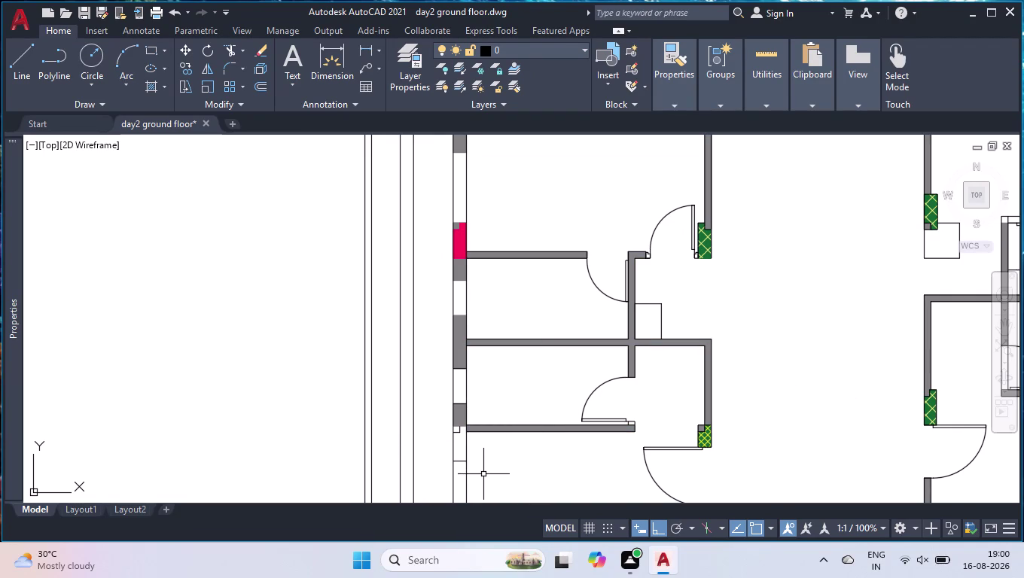
Start a hatch and set its colour to dark green.
scroll(down, 3)
scroll(up, 3)
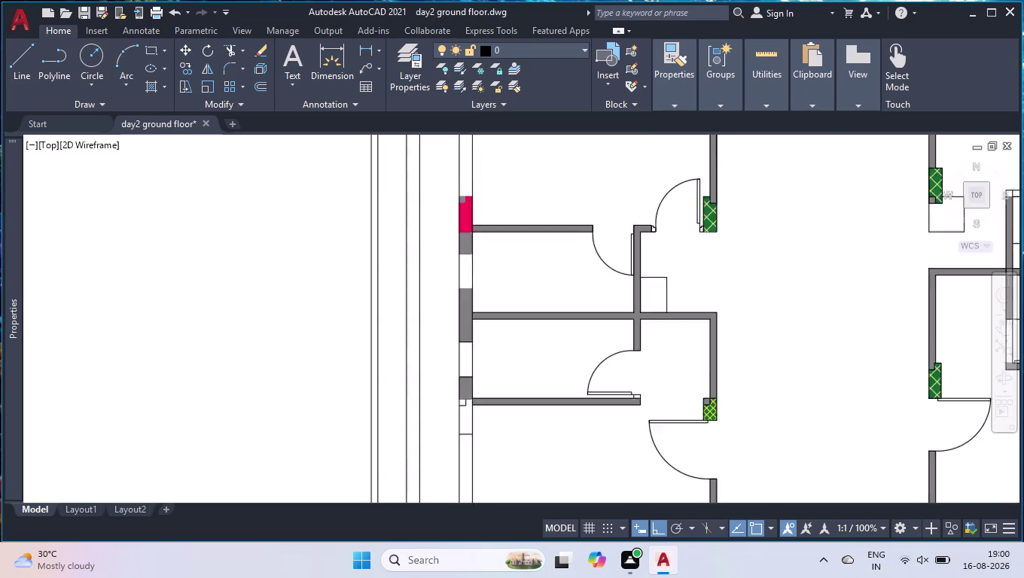
scroll(up, 3)
click(144, 91)
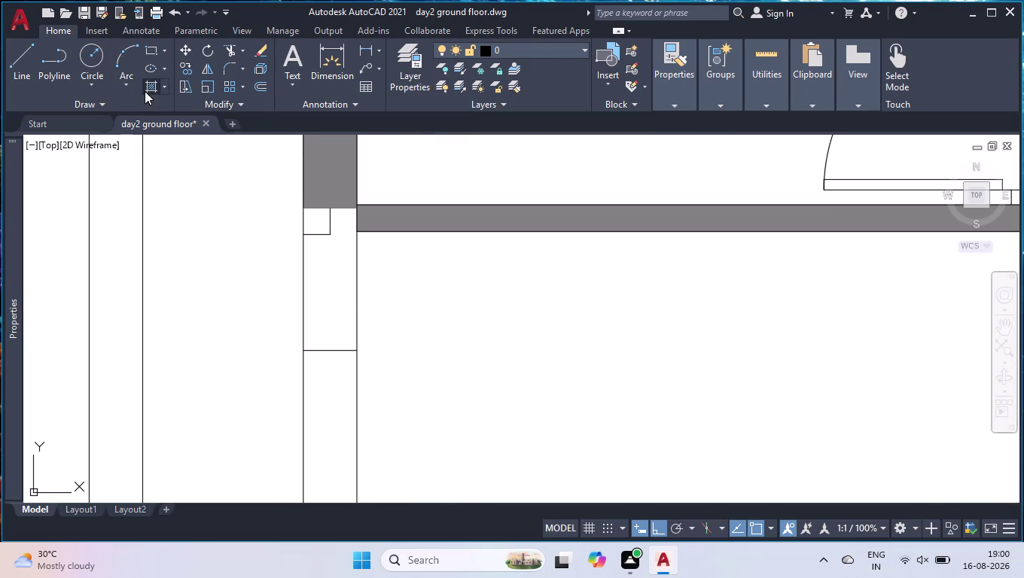
click(420, 72)
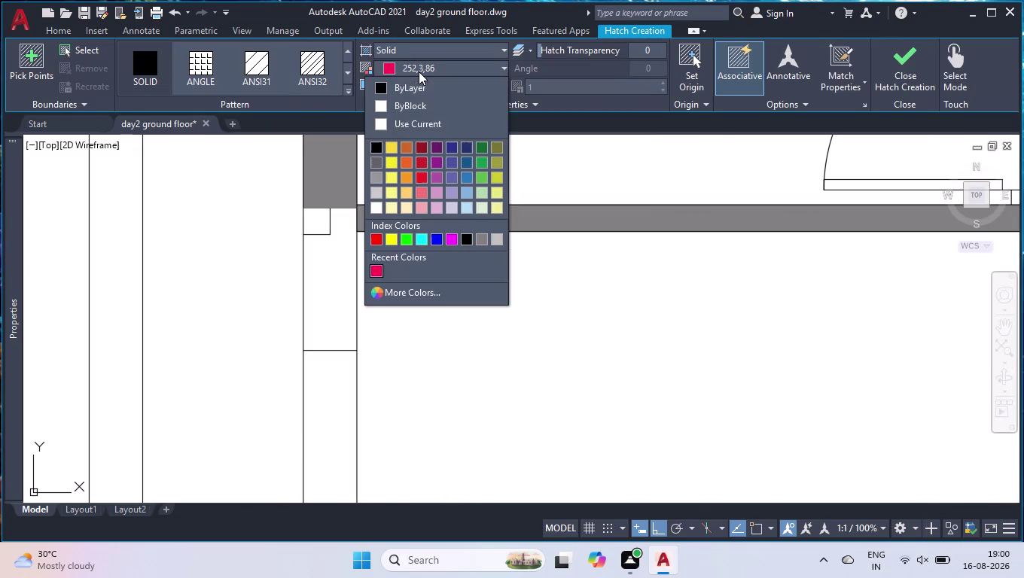
click(481, 143)
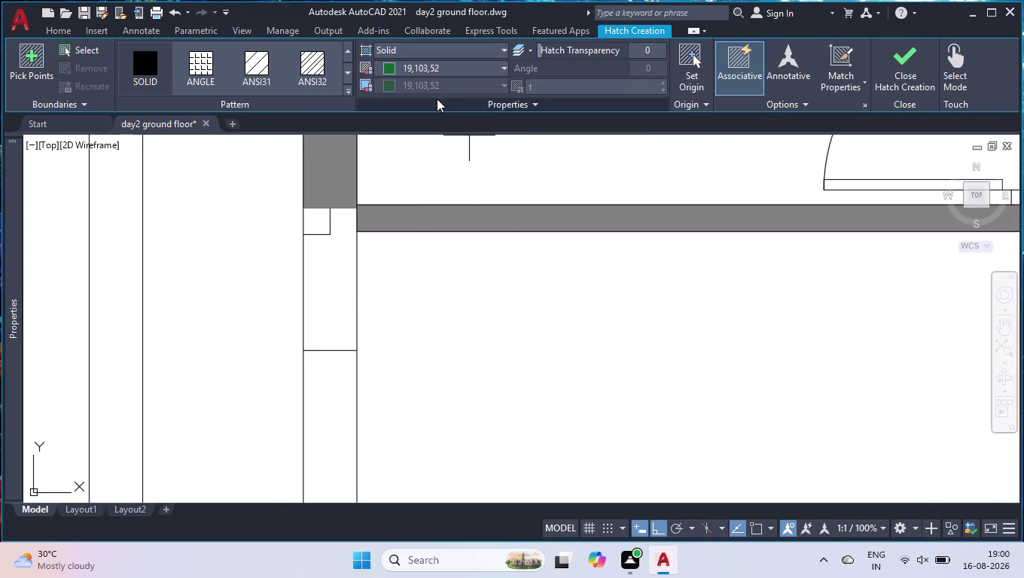
click(429, 85)
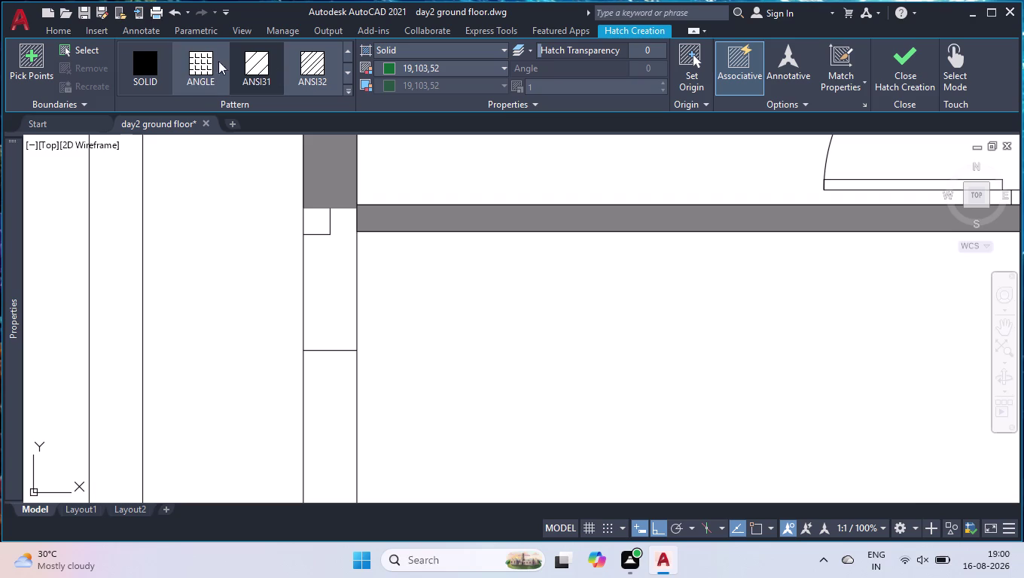
click(140, 51)
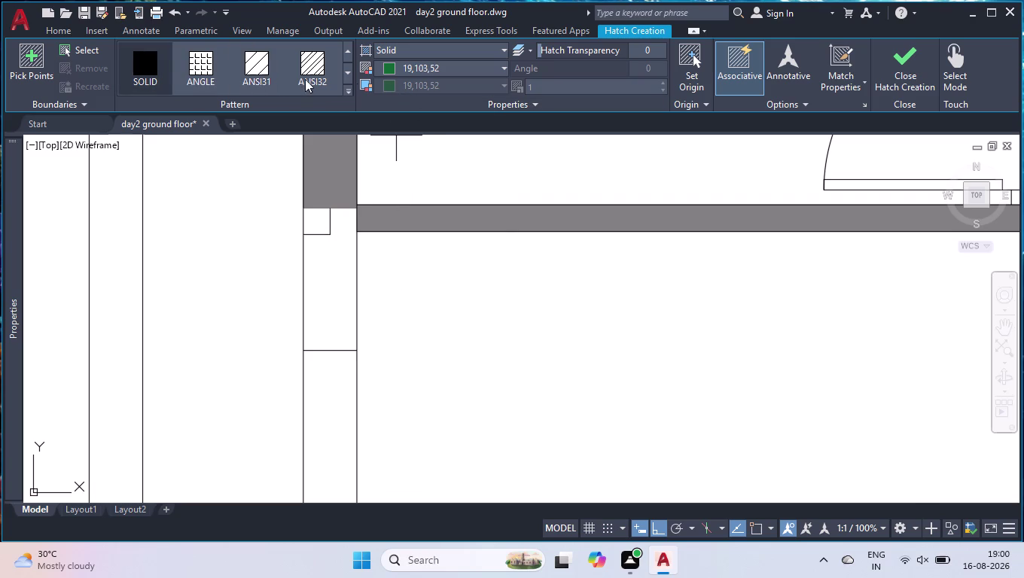
Fill the left-wall window opening with ANSI38 hatch: dark green background, yellow lines.
scroll(down, 3)
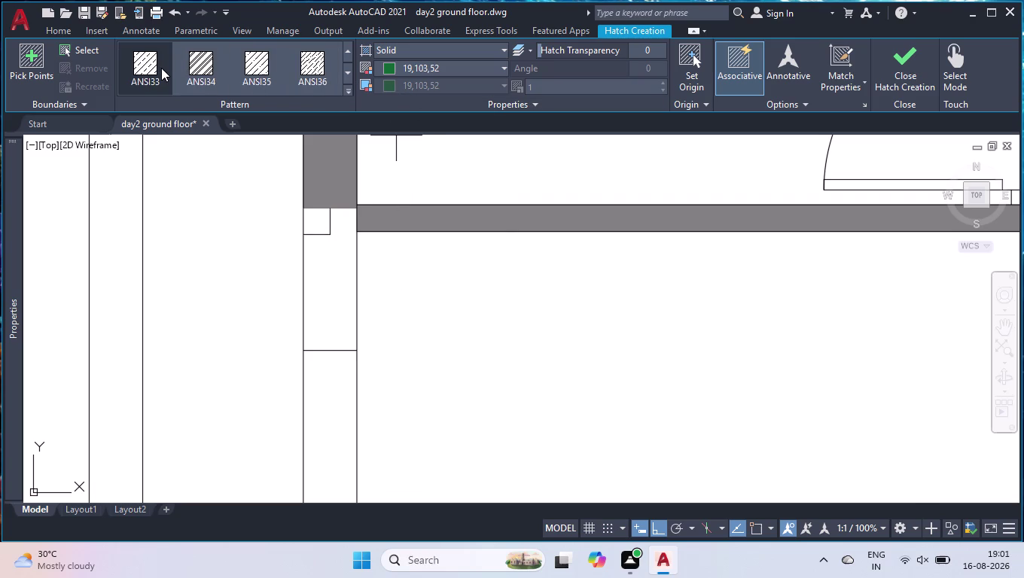
scroll(down, 3)
click(159, 68)
click(430, 91)
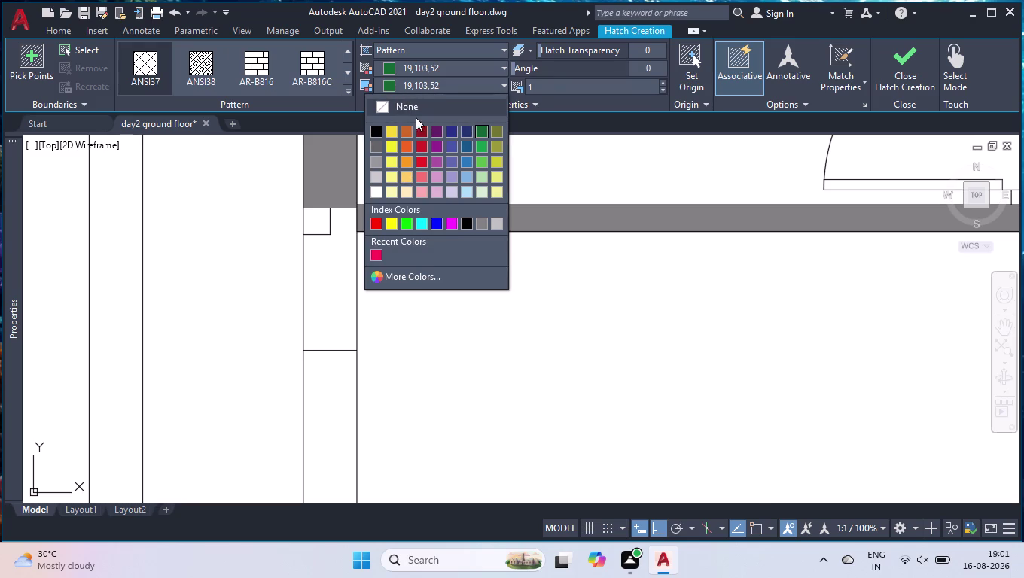
click(479, 135)
click(448, 71)
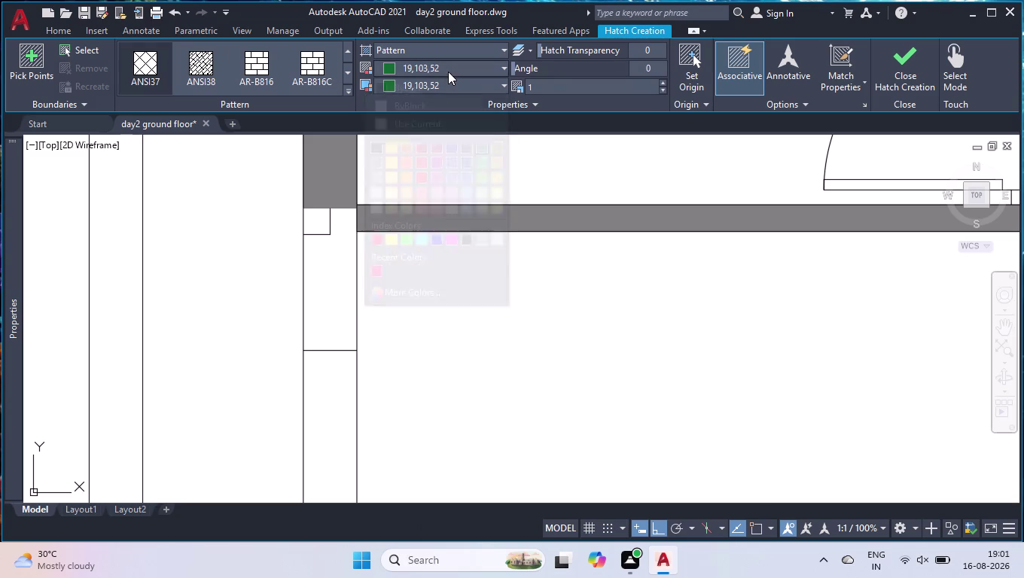
click(389, 160)
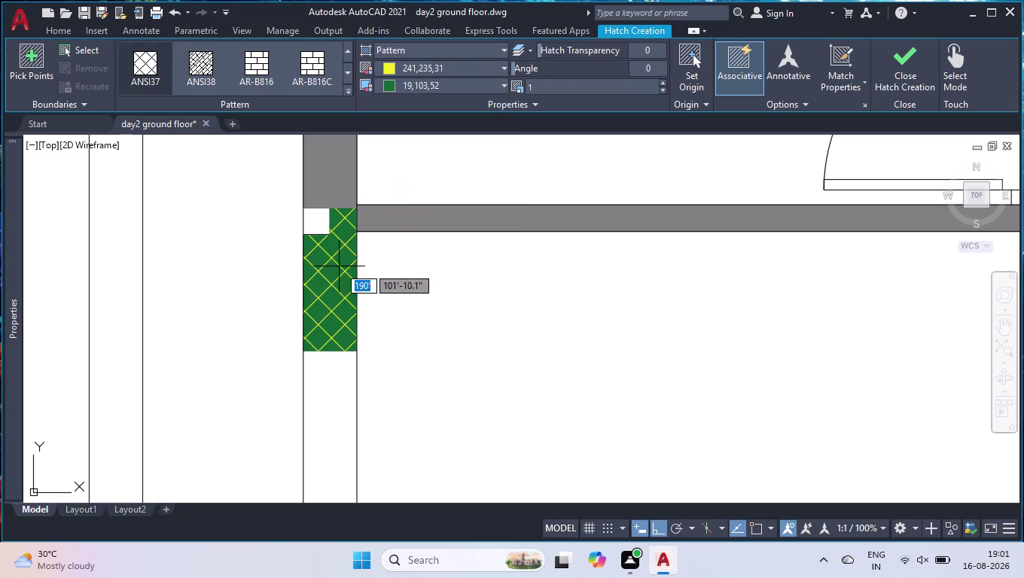
click(339, 267)
key(Return)
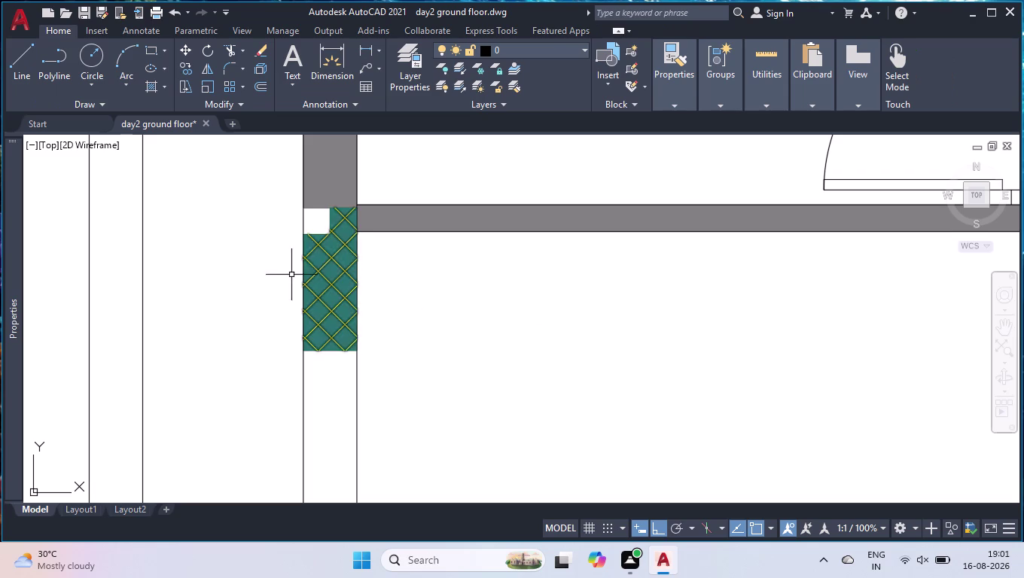
Add another hatch as a grey solid fill.
key(space)
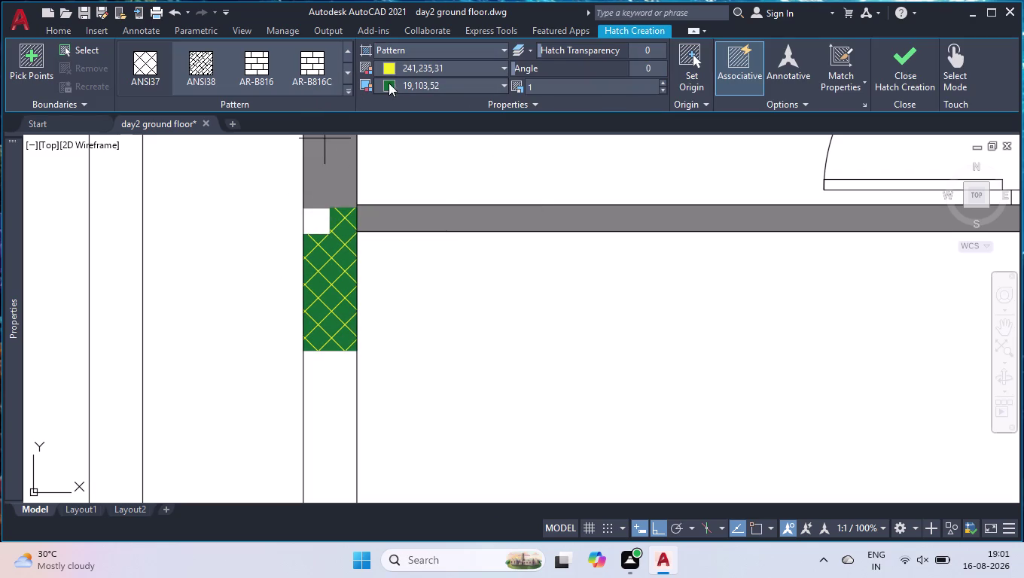
click(399, 66)
scroll(up, 3)
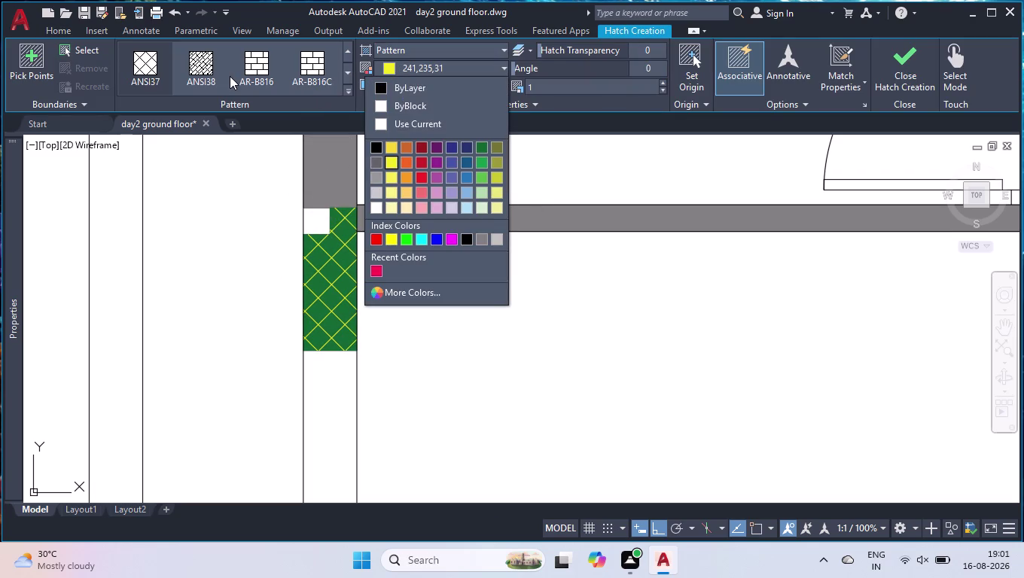
scroll(up, 3)
click(480, 237)
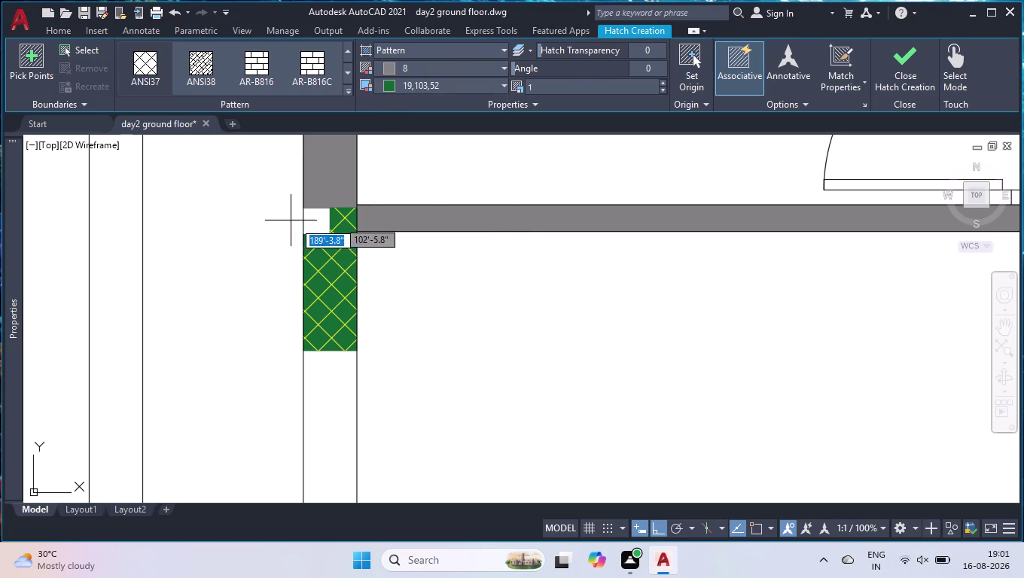
scroll(up, 3)
click(157, 68)
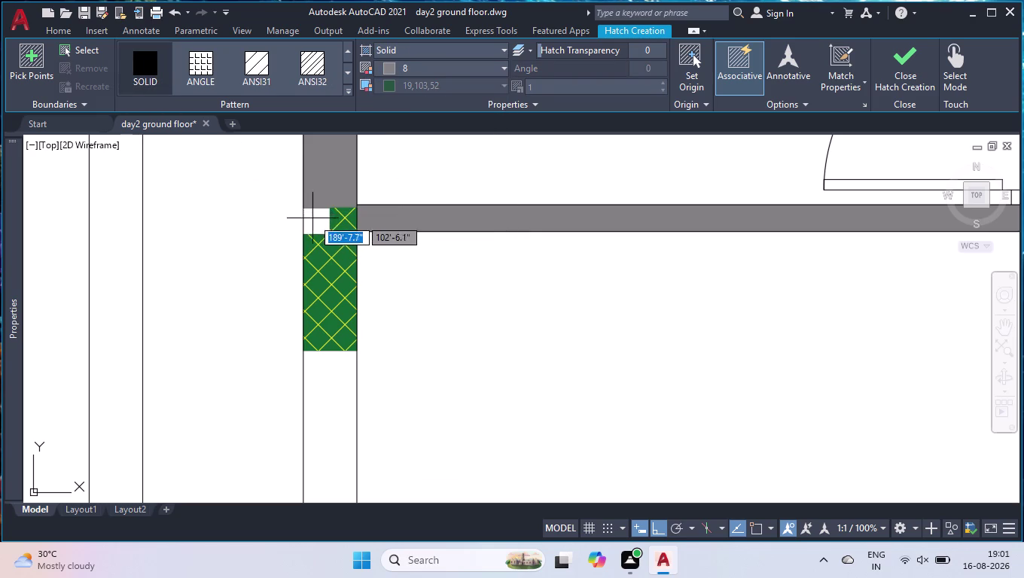
click(314, 223)
key(space)
Draw a line from the red block's corner 2' across, then down to the outer wall.
scroll(down, 3)
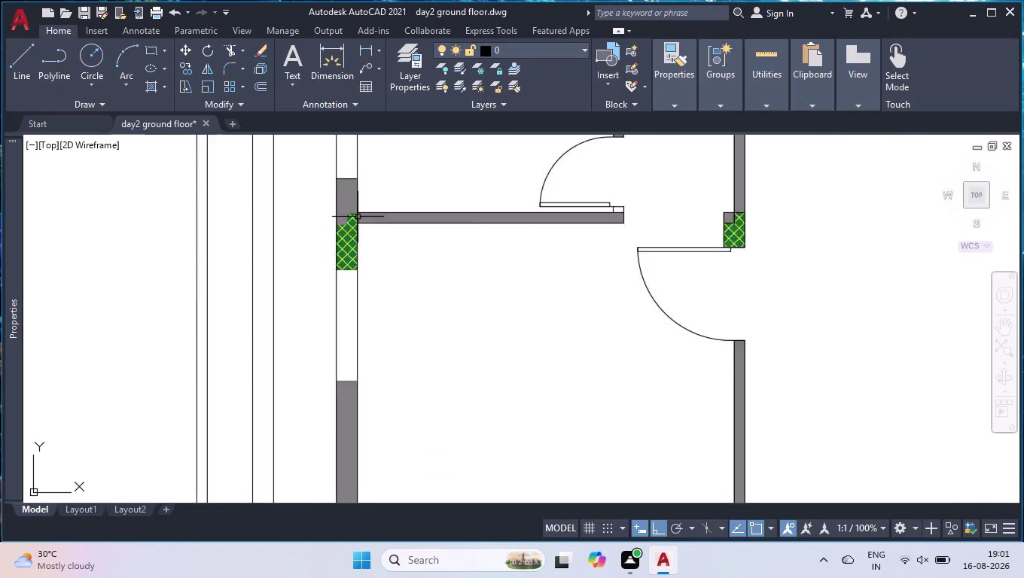
scroll(down, 3)
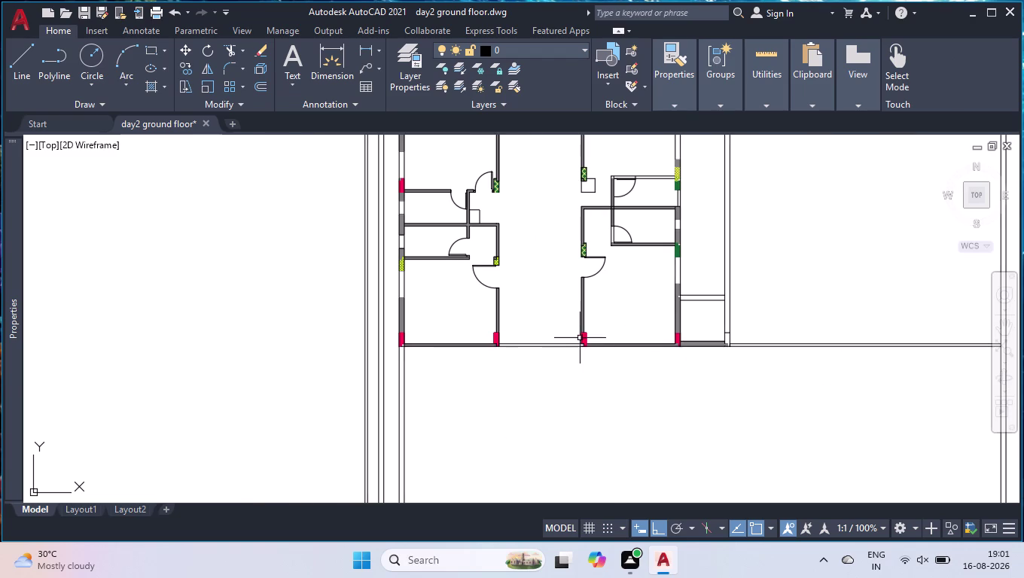
scroll(up, 3)
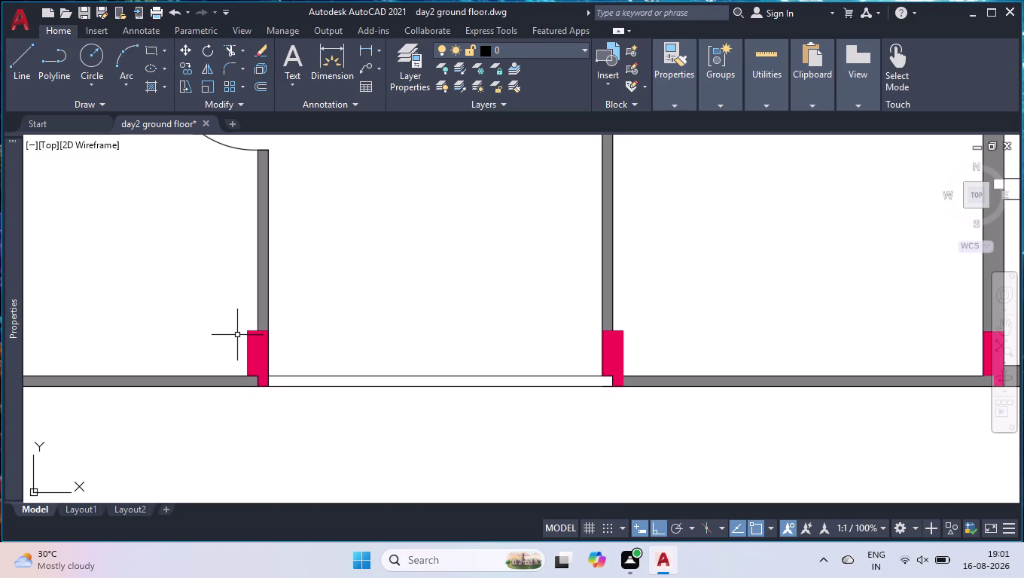
scroll(up, 3)
key(l)
key(Return)
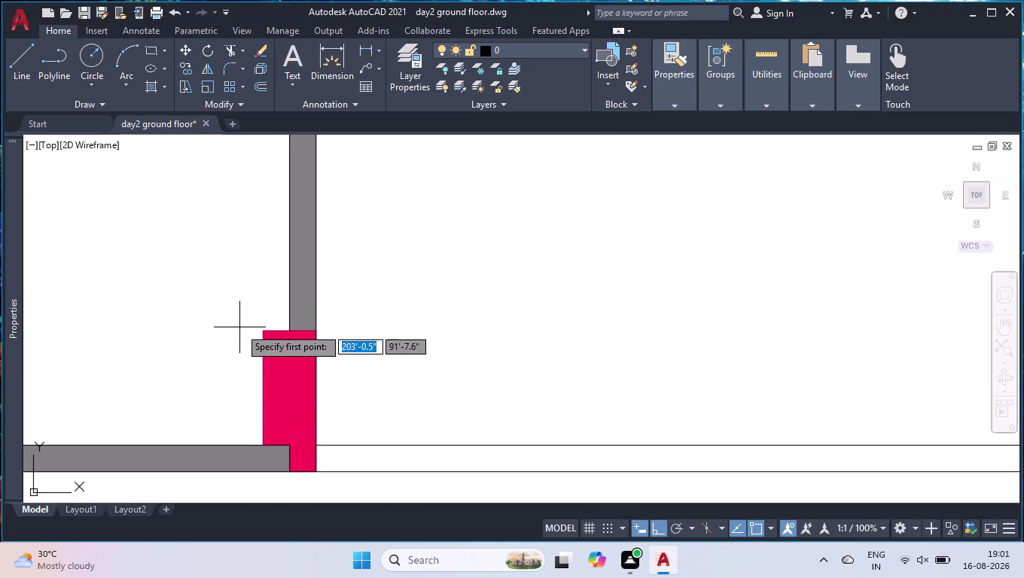
click(263, 329)
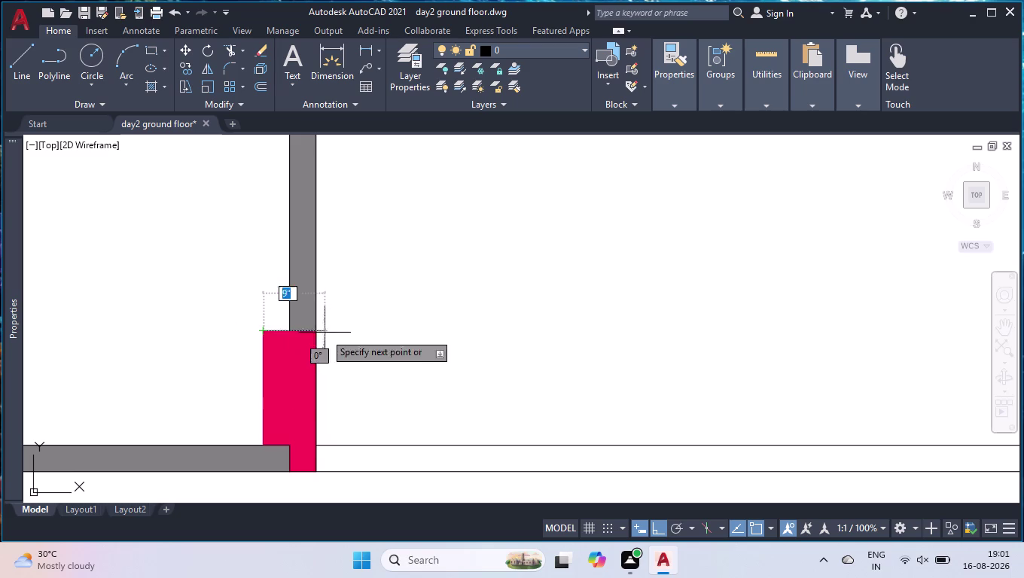
text(2')
key(Return)
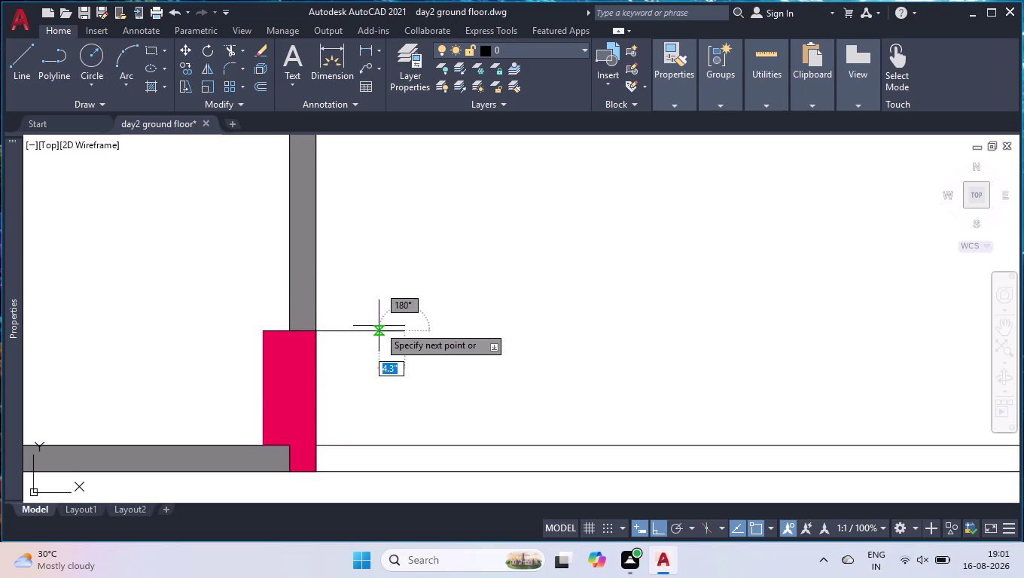
click(402, 472)
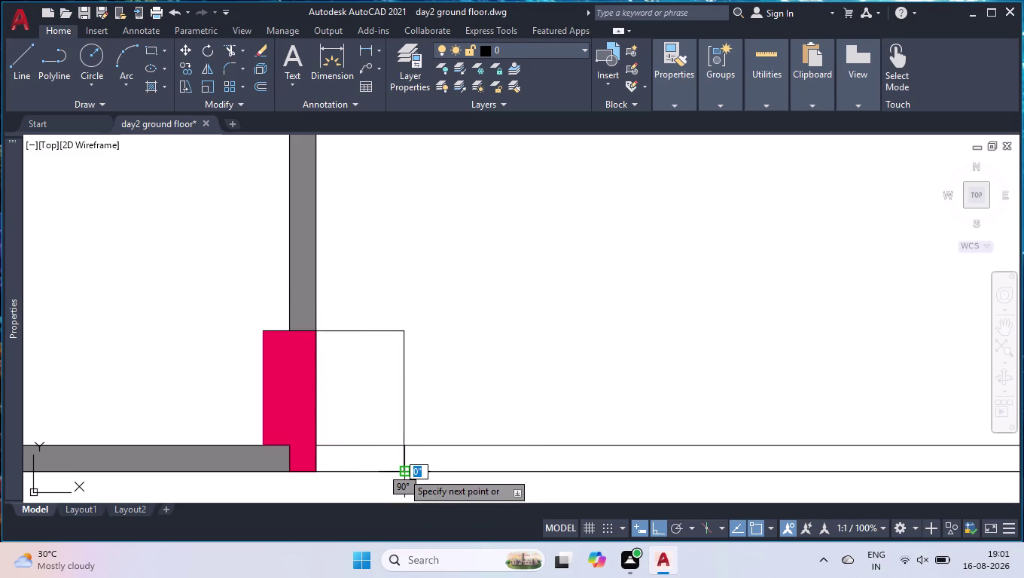
key(space)
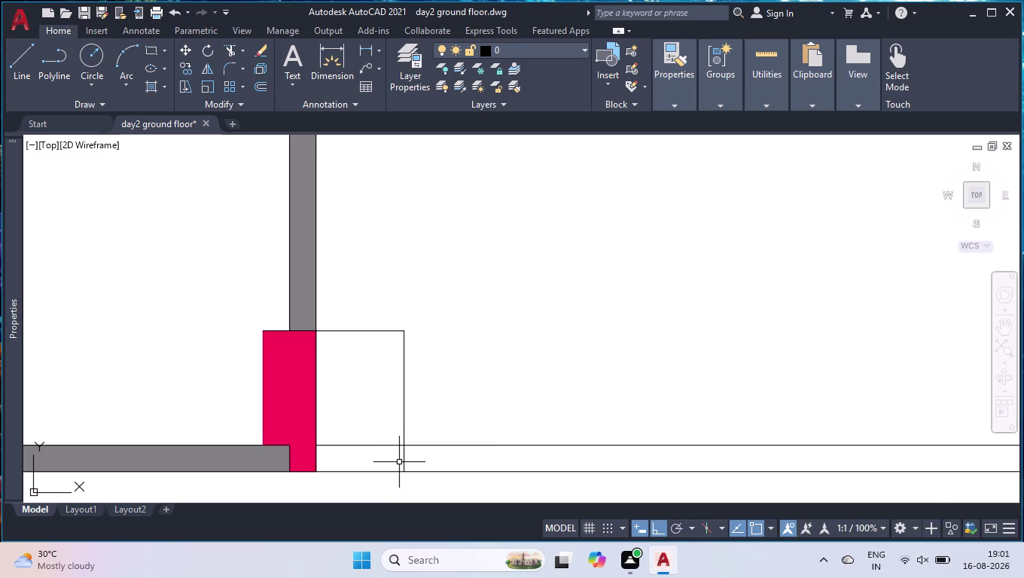
Trim away the wall line inside the new strip.
text(tr)
key(Return)
click(371, 419)
click(360, 455)
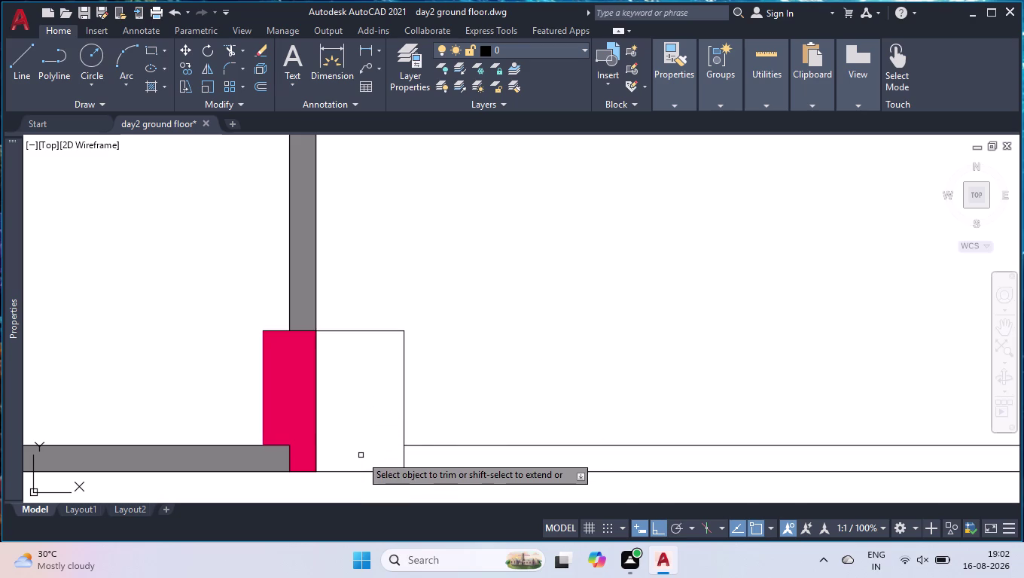
key(space)
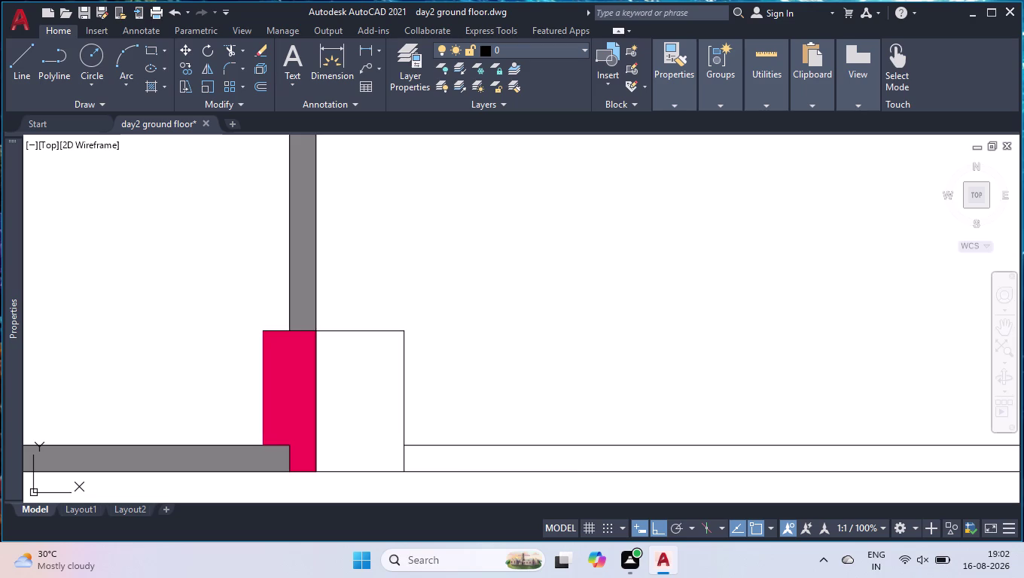
scroll(down, 3)
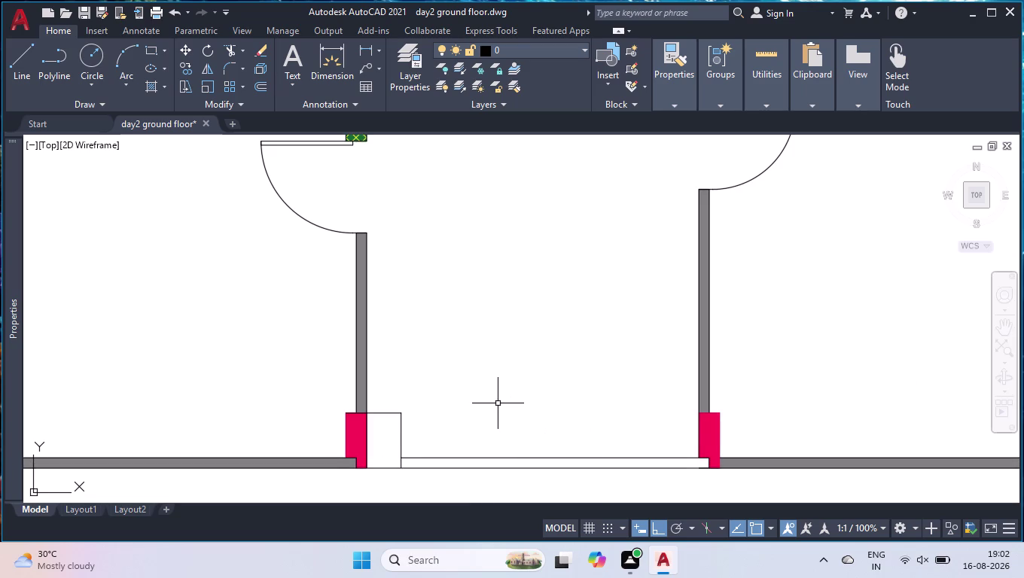
Insert the imperial door sample from the tool palettes into the room.
key(ctrl+3)
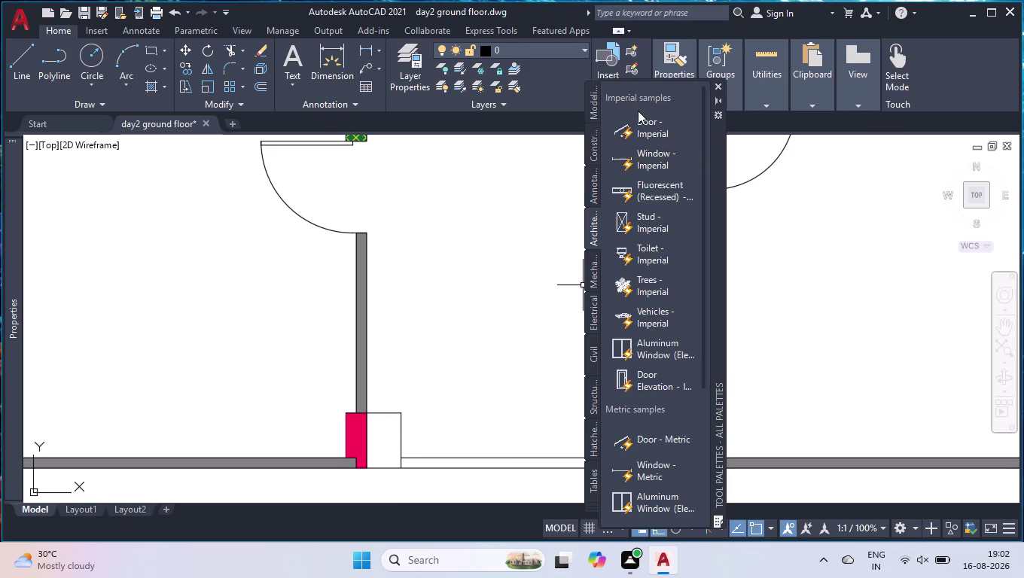
click(648, 137)
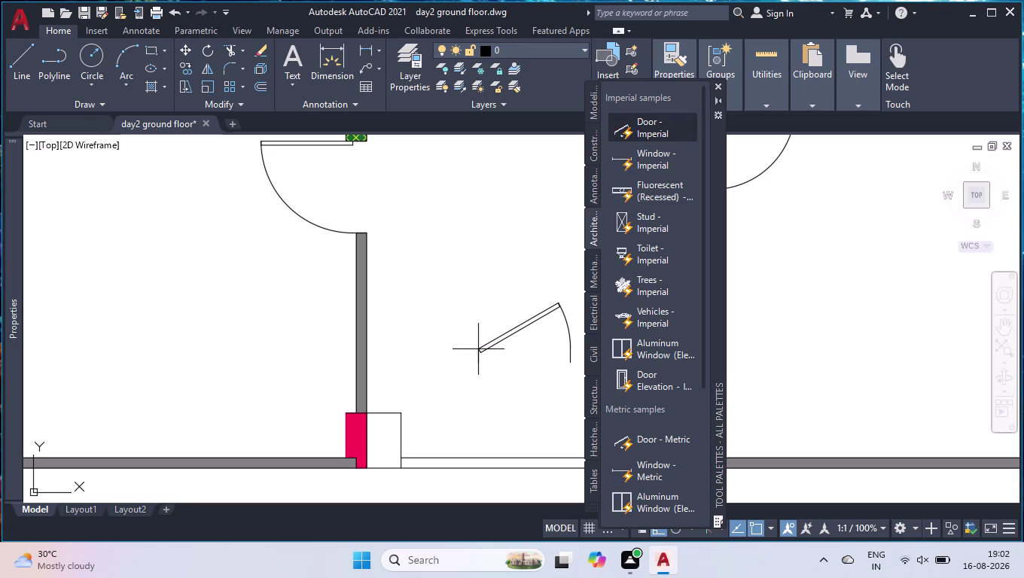
click(484, 343)
click(722, 83)
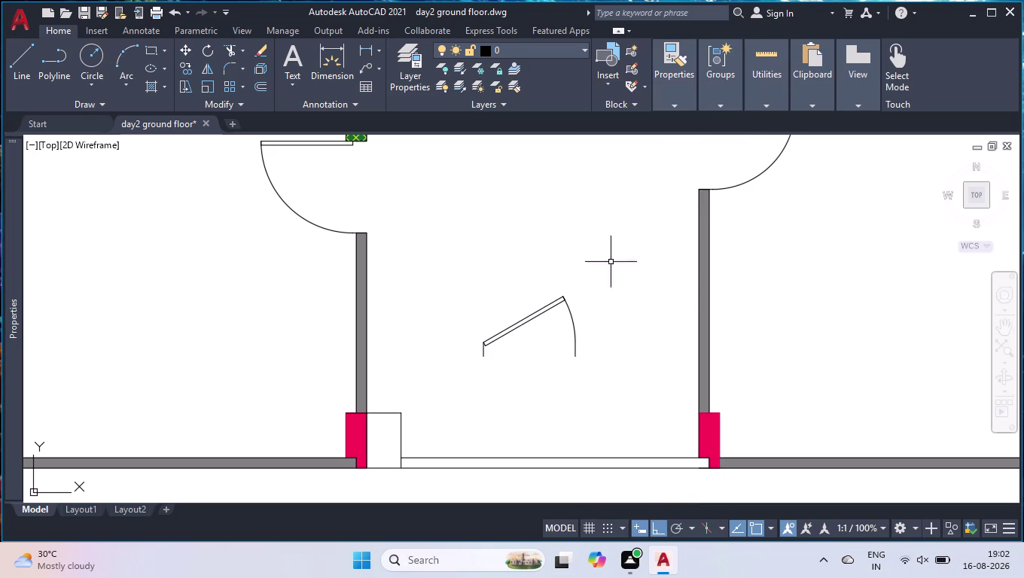
Rotate the door 90° upright and place a door copy in the right-hand room.
click(573, 315)
click(473, 312)
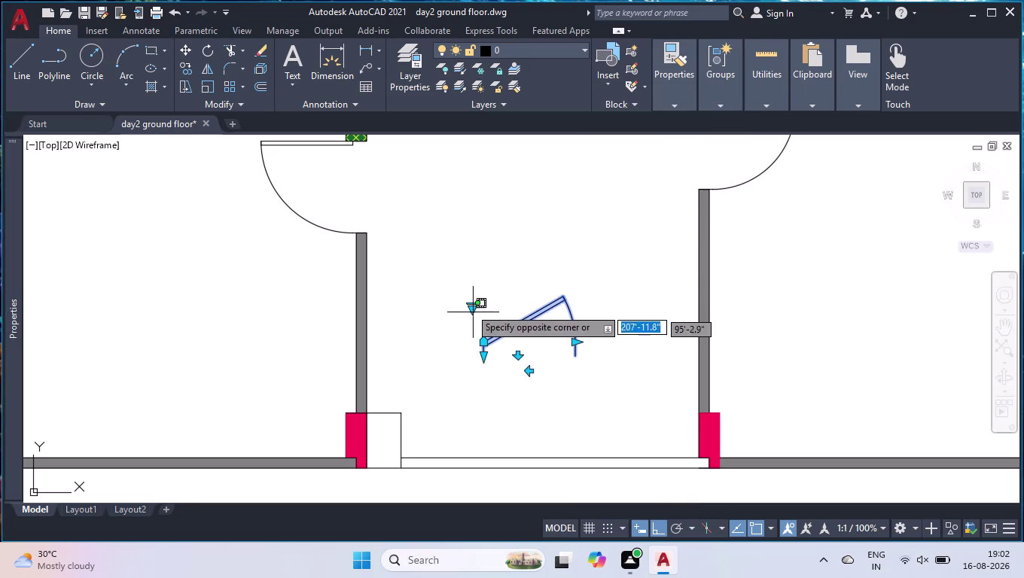
click(468, 306)
click(475, 309)
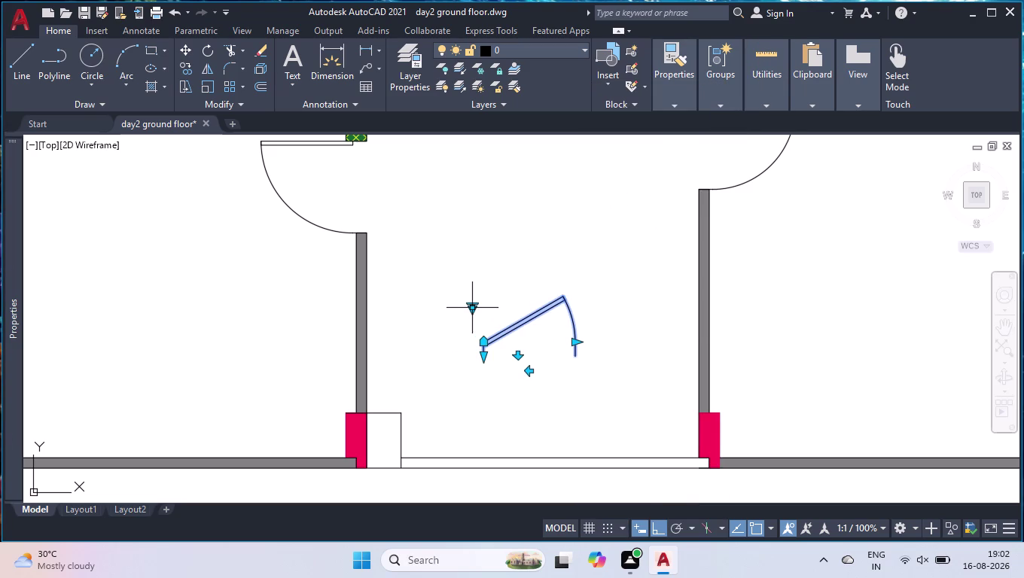
click(534, 369)
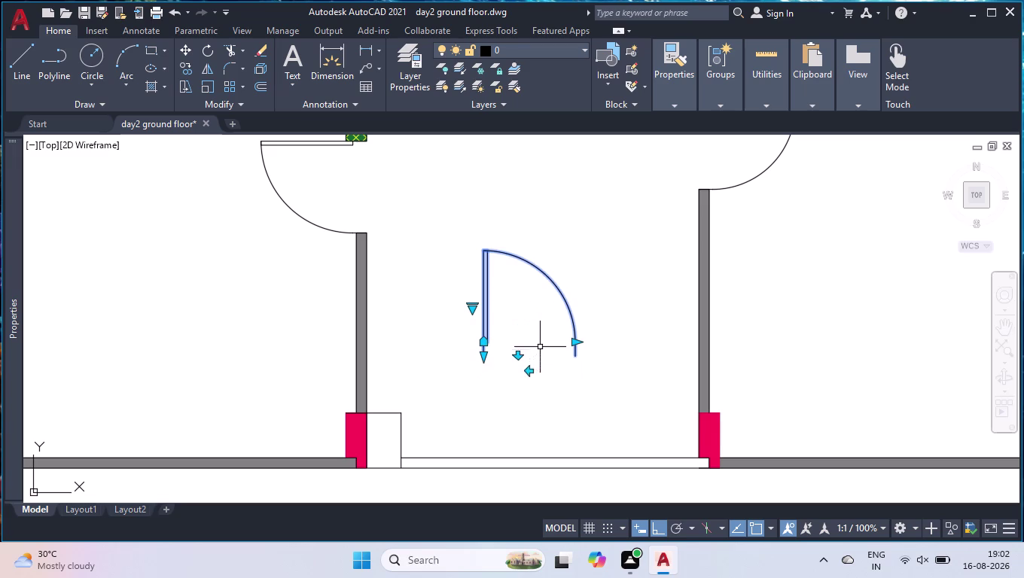
key(space)
key(space)
click(762, 346)
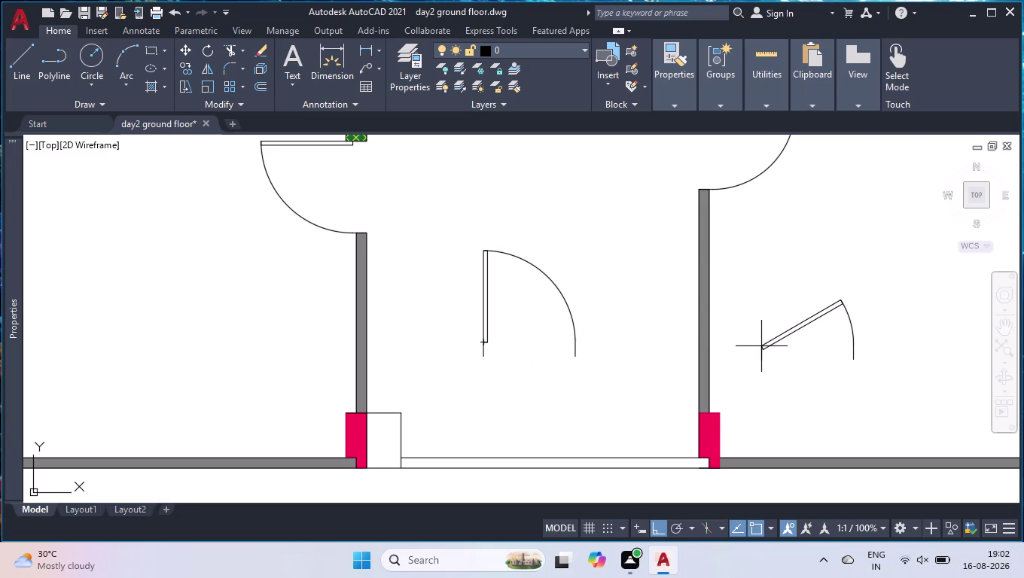
Move the upright door into the bottom wall opening.
click(568, 308)
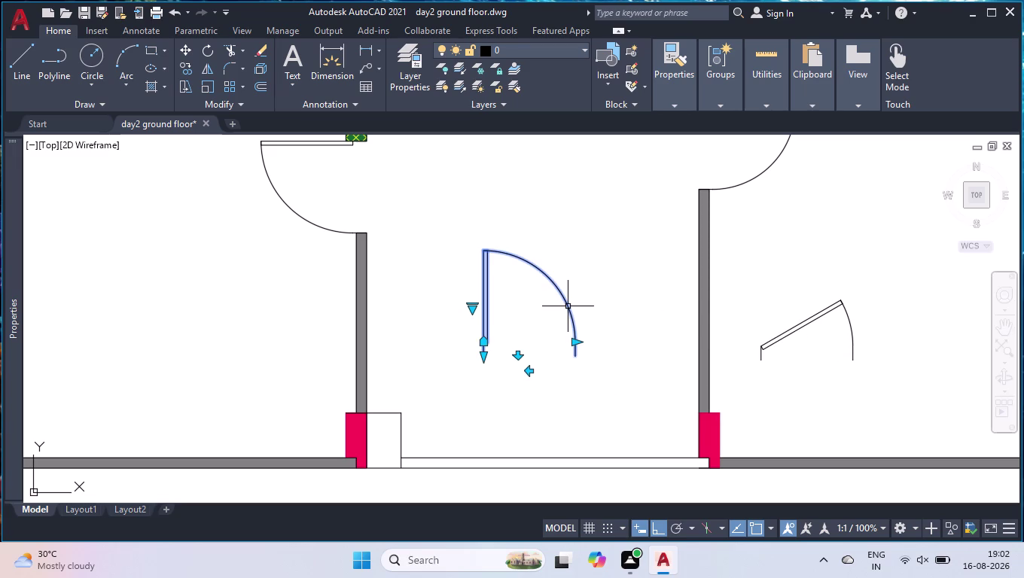
text(mov)
key(Return)
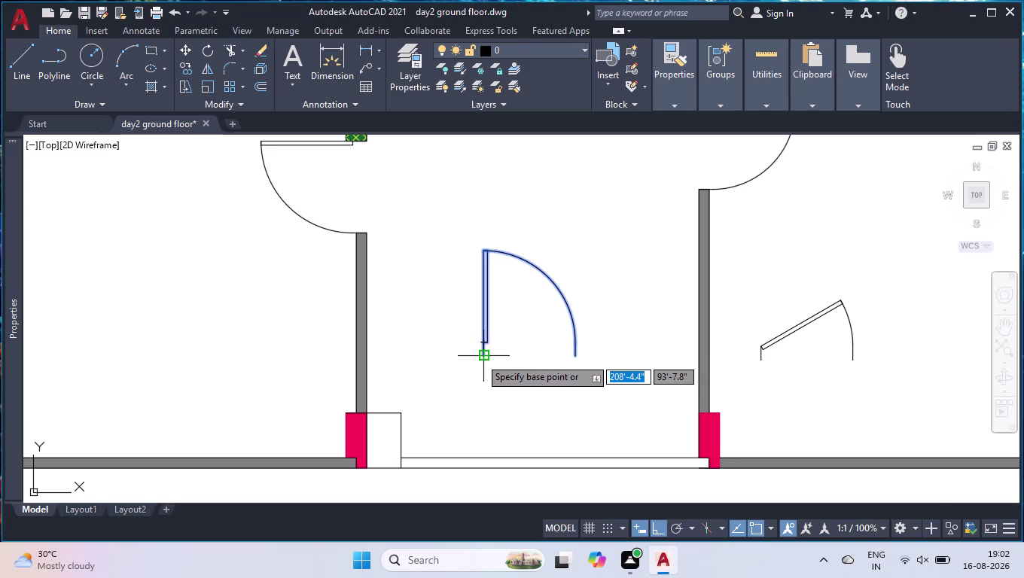
click(480, 358)
click(400, 464)
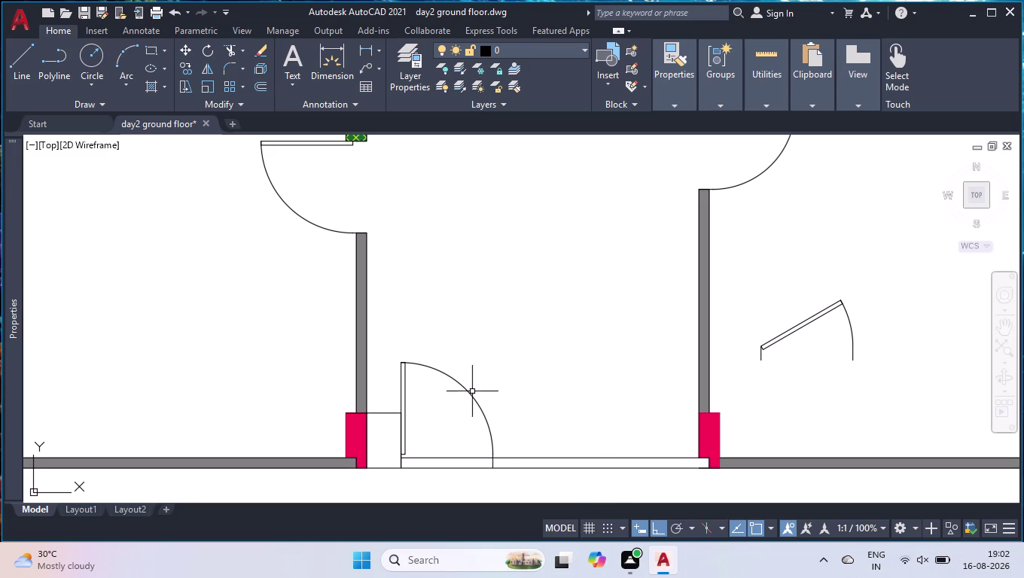
click(451, 379)
Grip-stretch the door to fit the opening width.
click(495, 455)
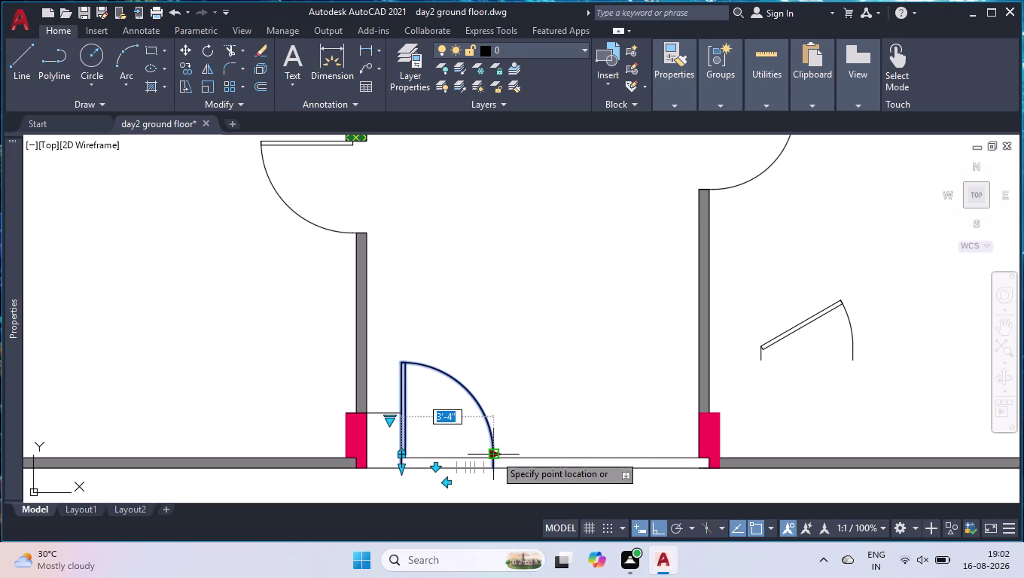
click(485, 453)
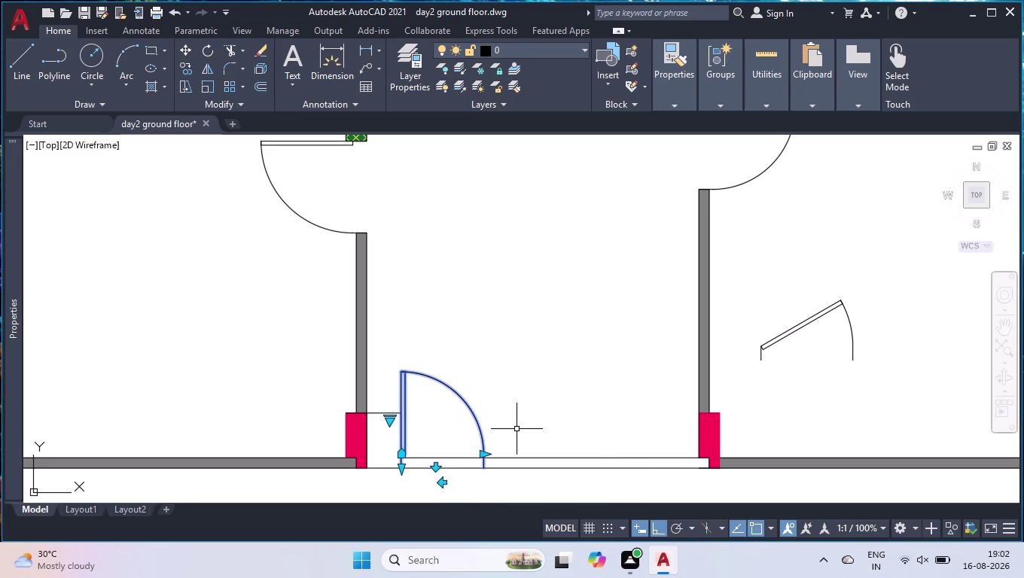
key(space)
key(space)
key(space)
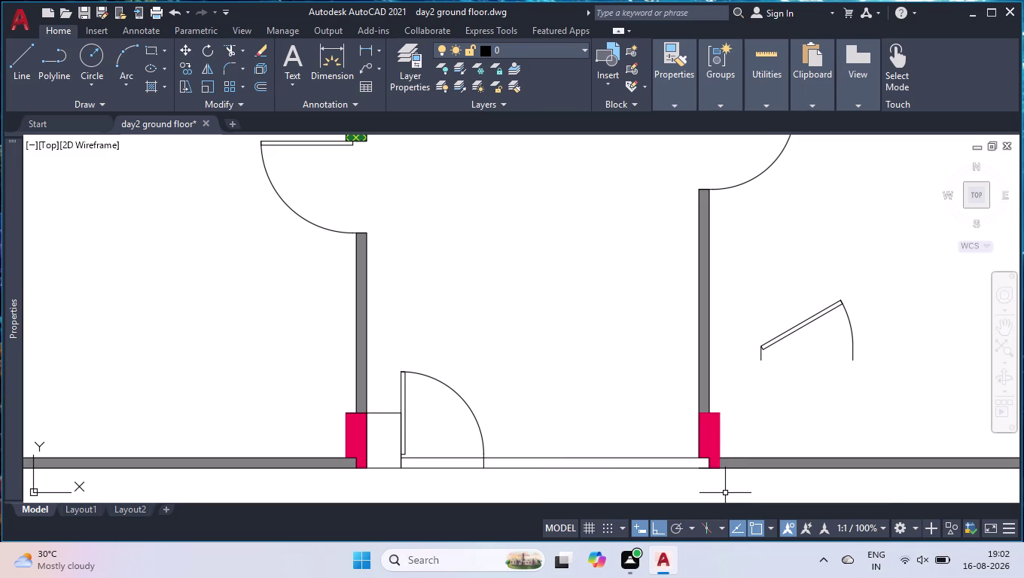
Place a 7'-9 3/4" linear dimension from the door end to the wall corner.
text(dli)
key(Return)
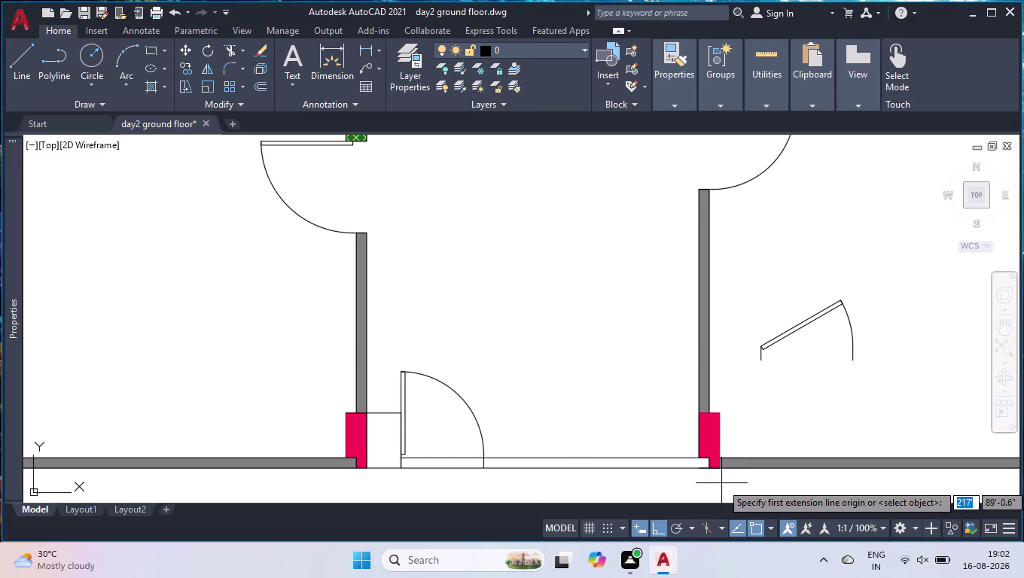
click(480, 468)
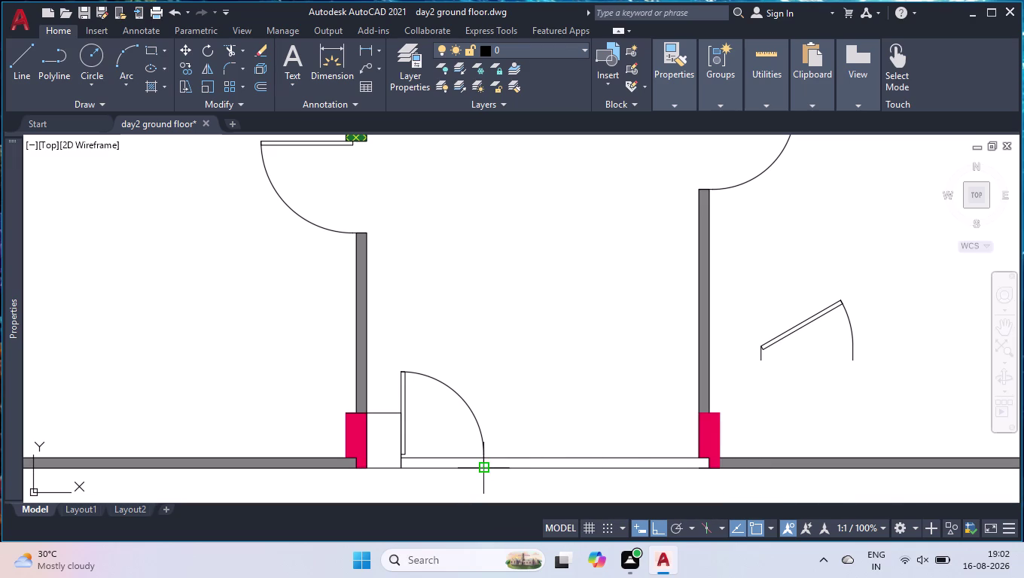
click(698, 469)
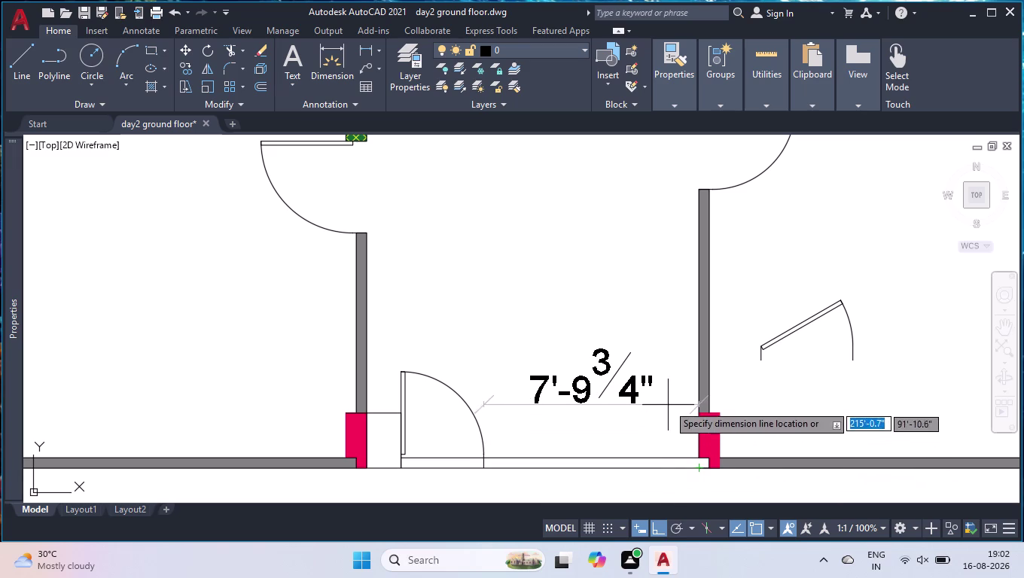
click(667, 400)
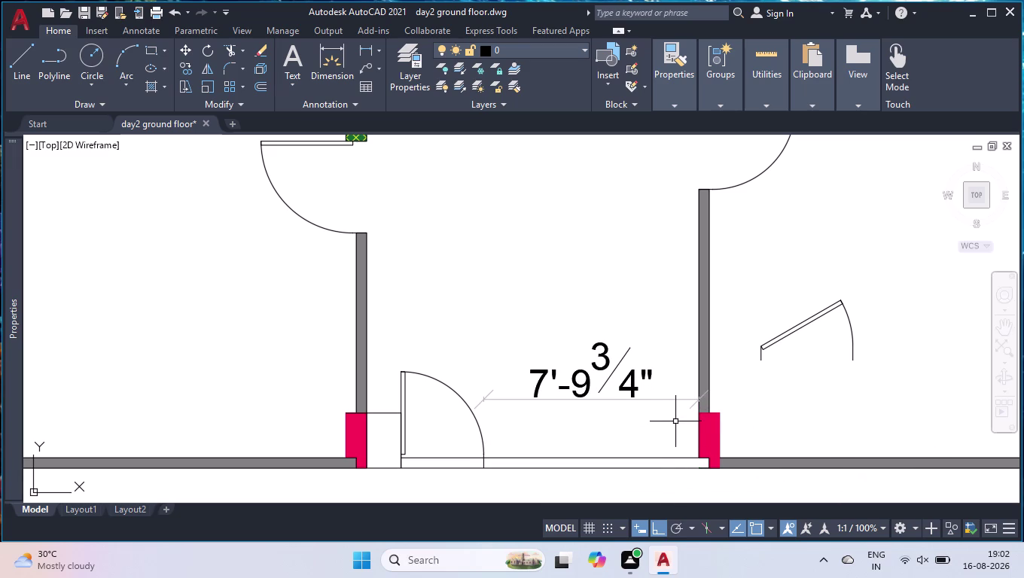
Zoom in and begin a new line at the wall corner.
scroll(up, 3)
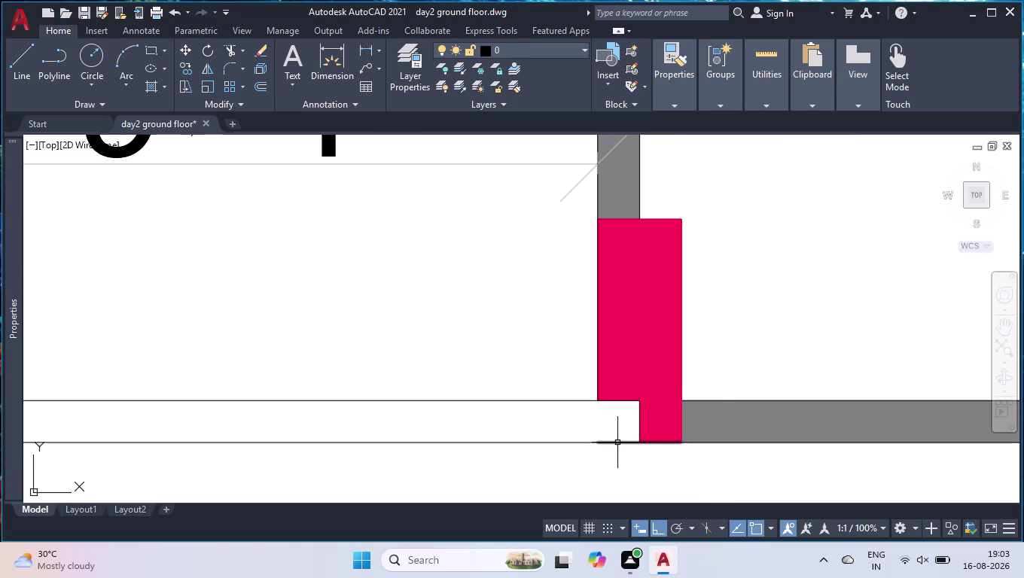
click(616, 442)
key(Delete)
key(l)
key(Return)
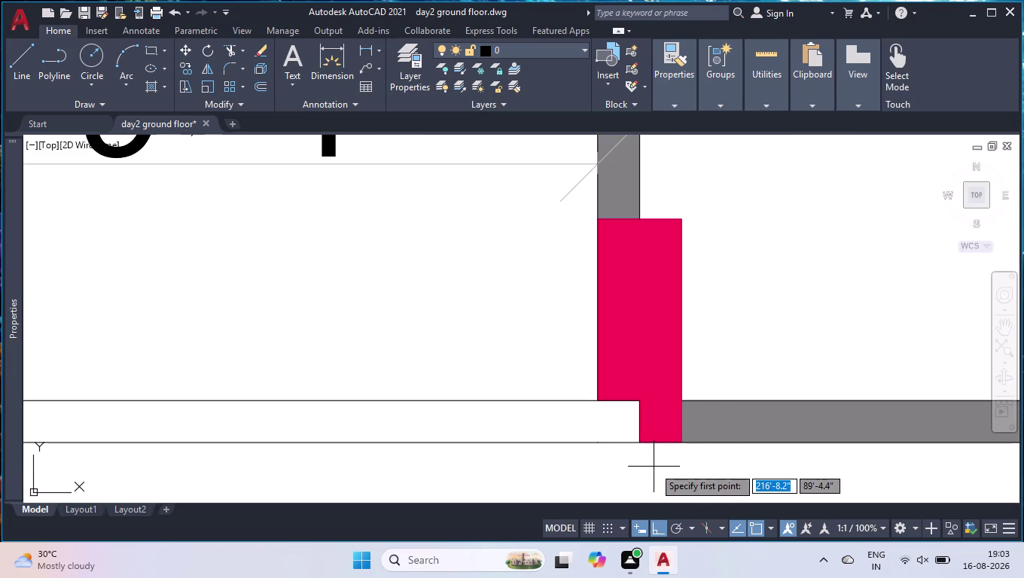
click(595, 405)
key(1)
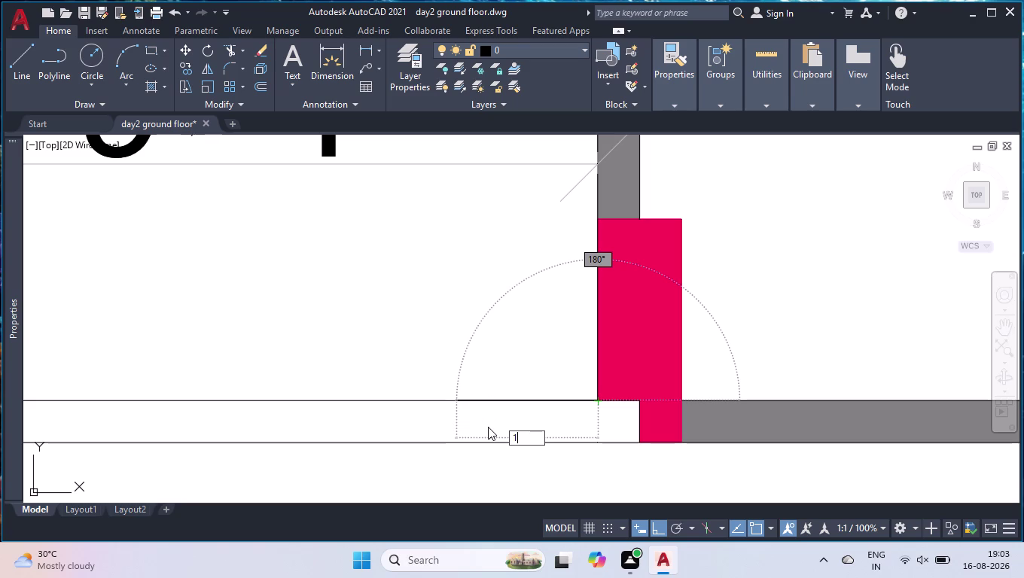
Draw the vertical line across the wall strip beside the door.
key(apostrophe)
key(Return)
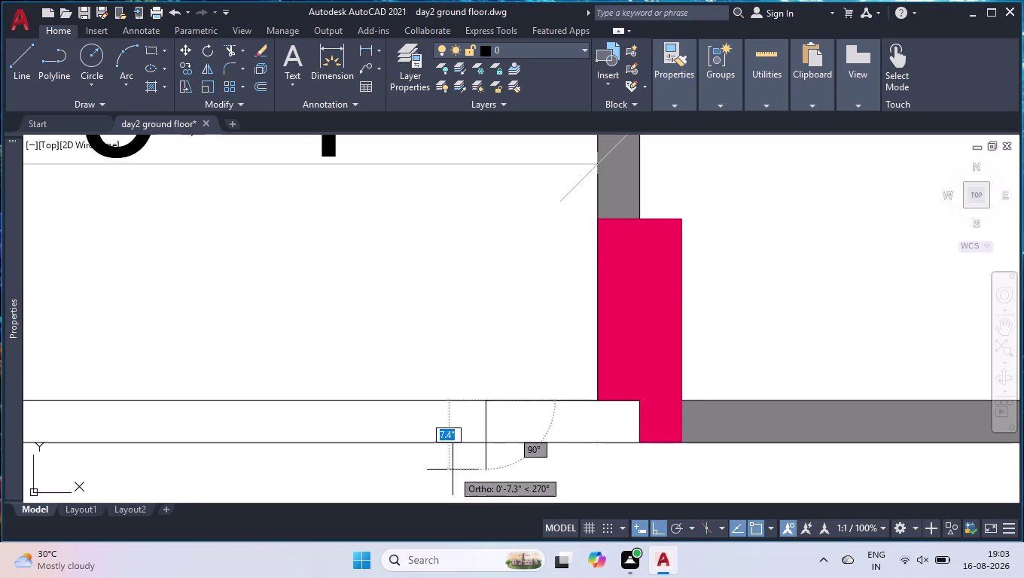
click(483, 443)
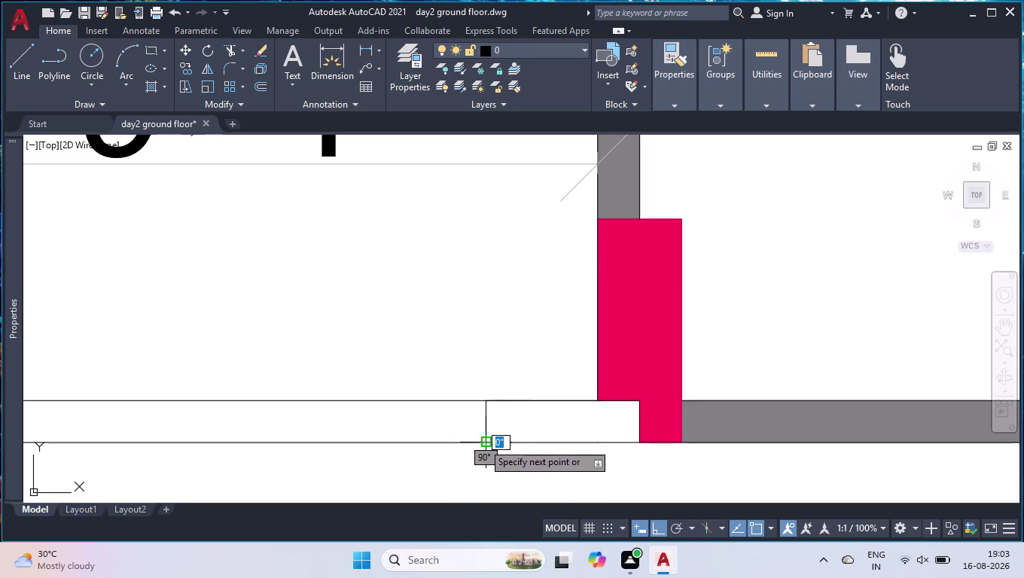
key(Return)
Offset the vertical line 4' to the left.
text(off)
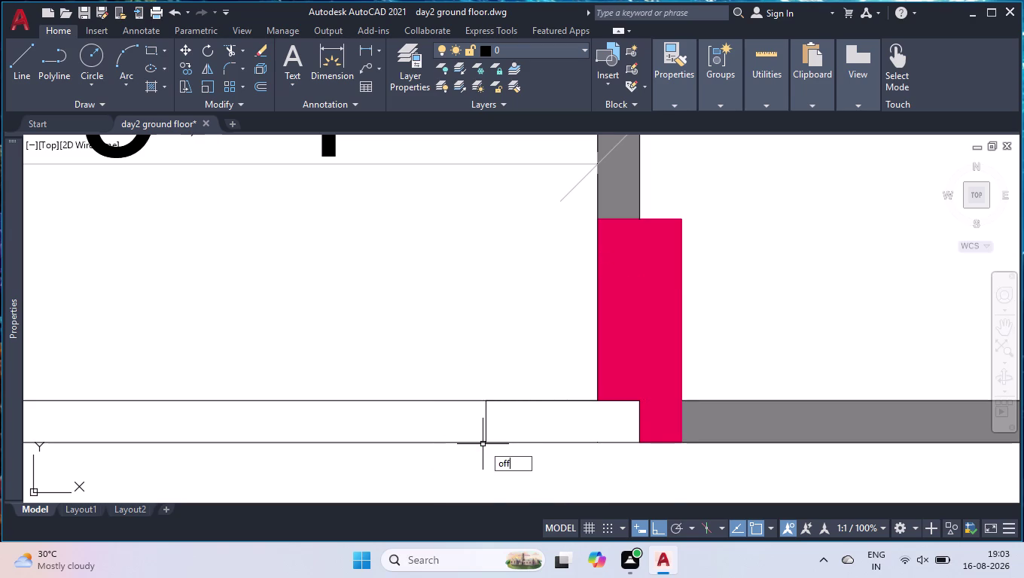
key(Return)
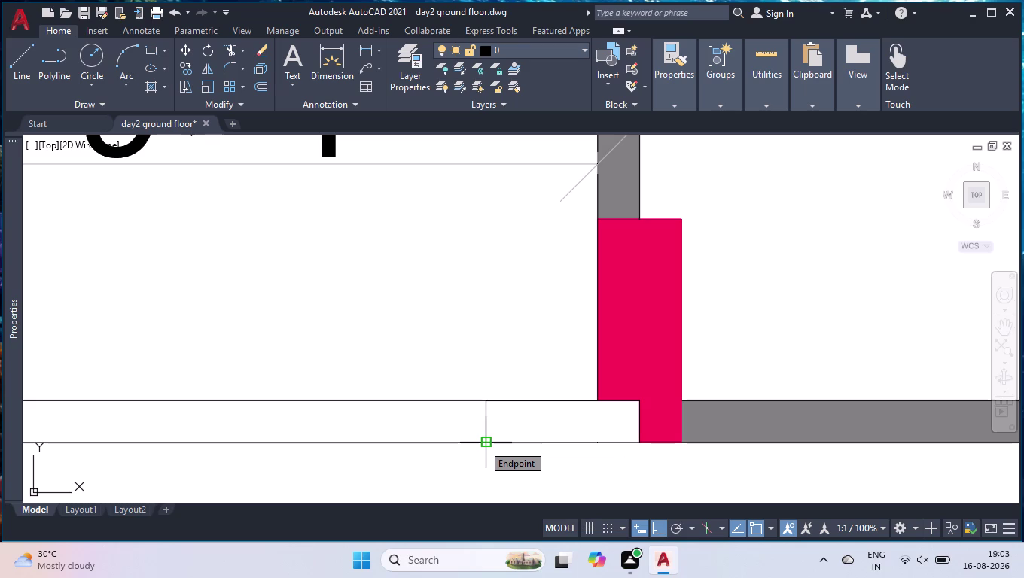
scroll(down, 3)
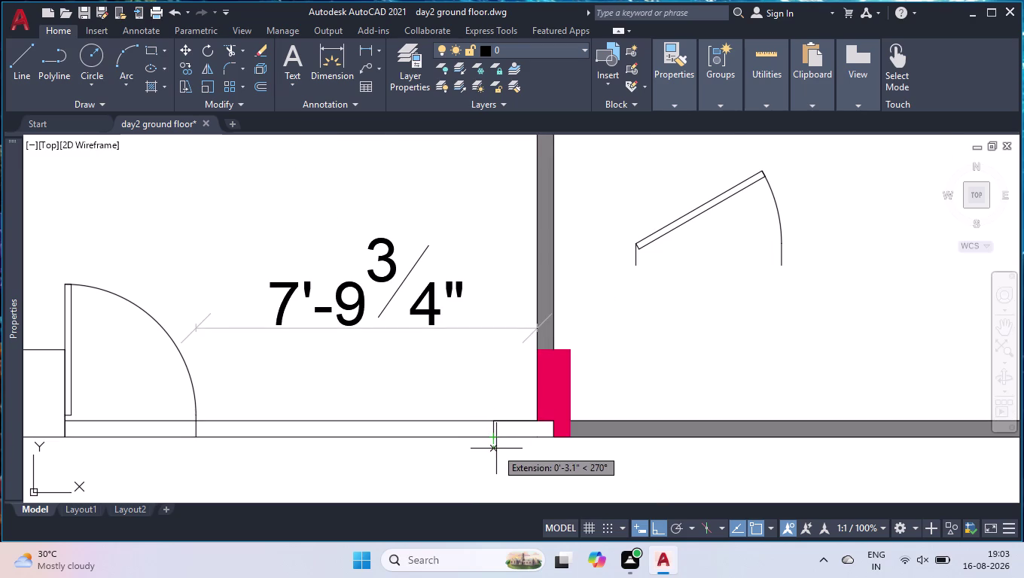
key(4)
key(apostrophe)
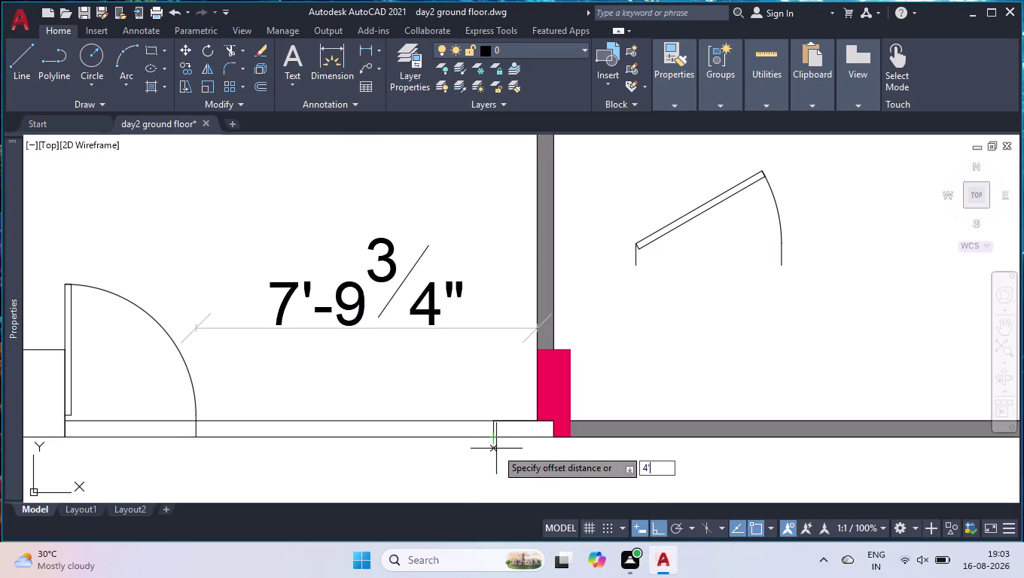
key(Return)
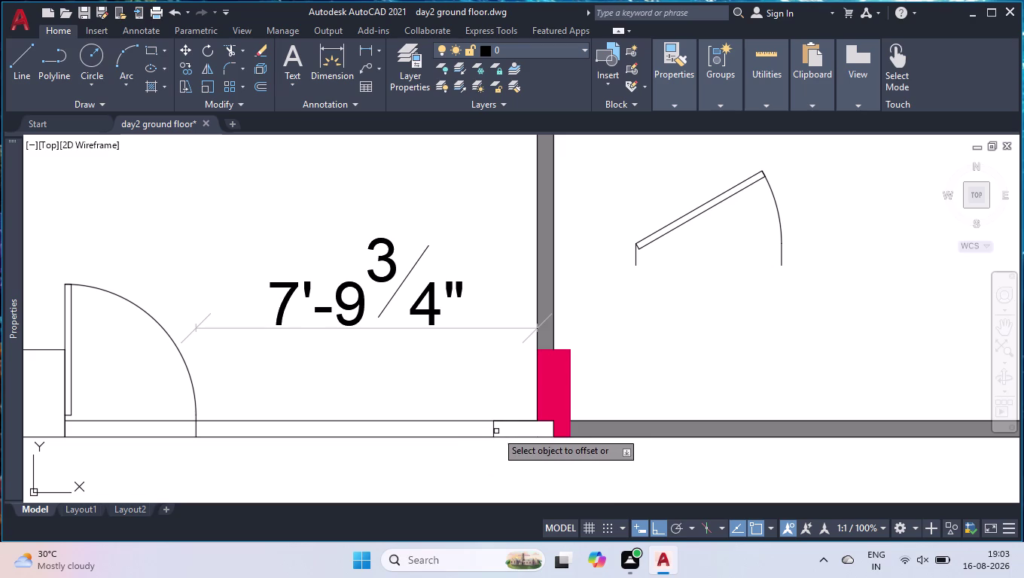
click(494, 429)
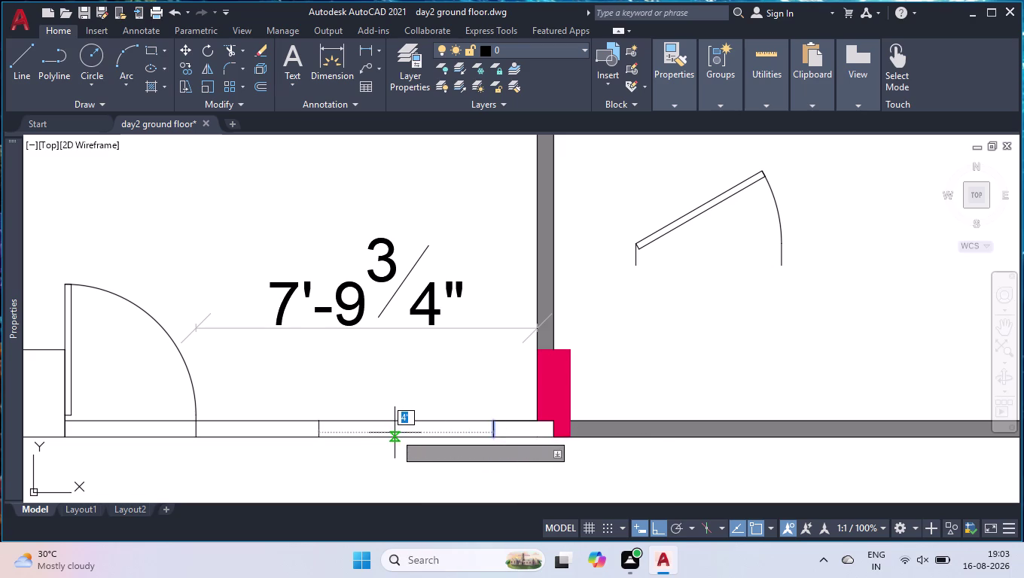
click(395, 433)
key(Return)
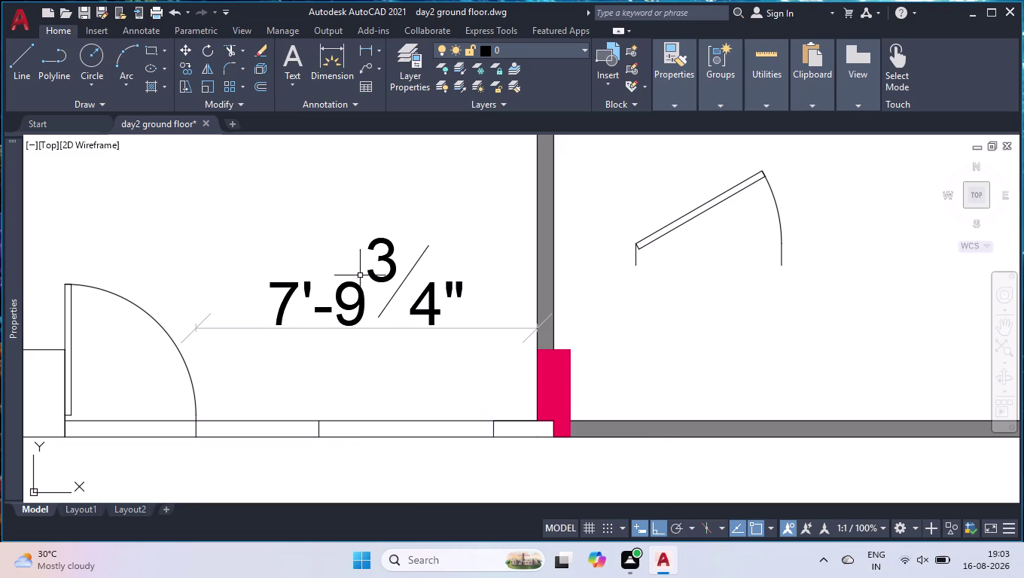
Delete the temporary 7'-9 3/4" gap dimension.
click(357, 287)
key(Delete)
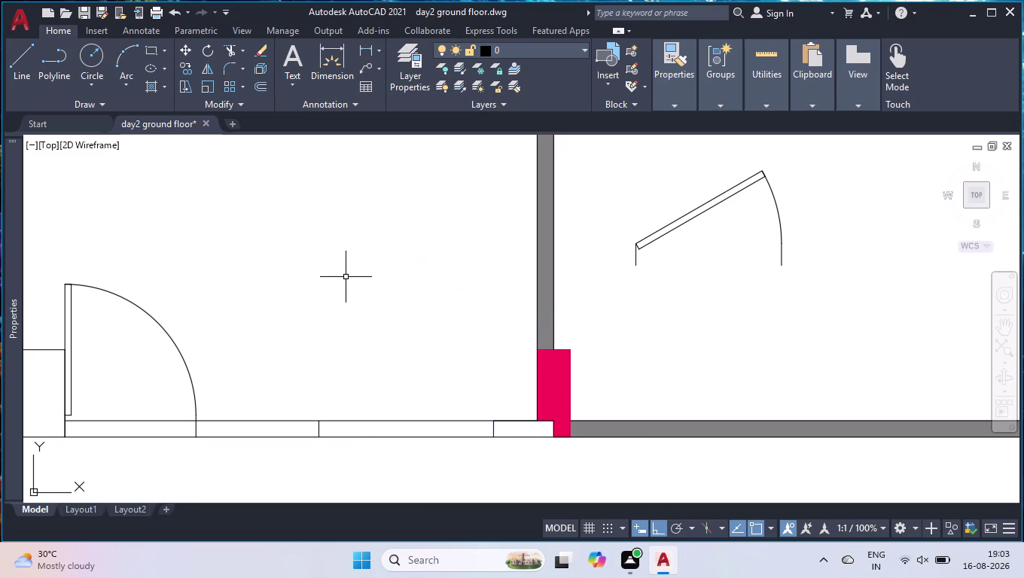
scroll(down, 3)
scroll(down, 3)
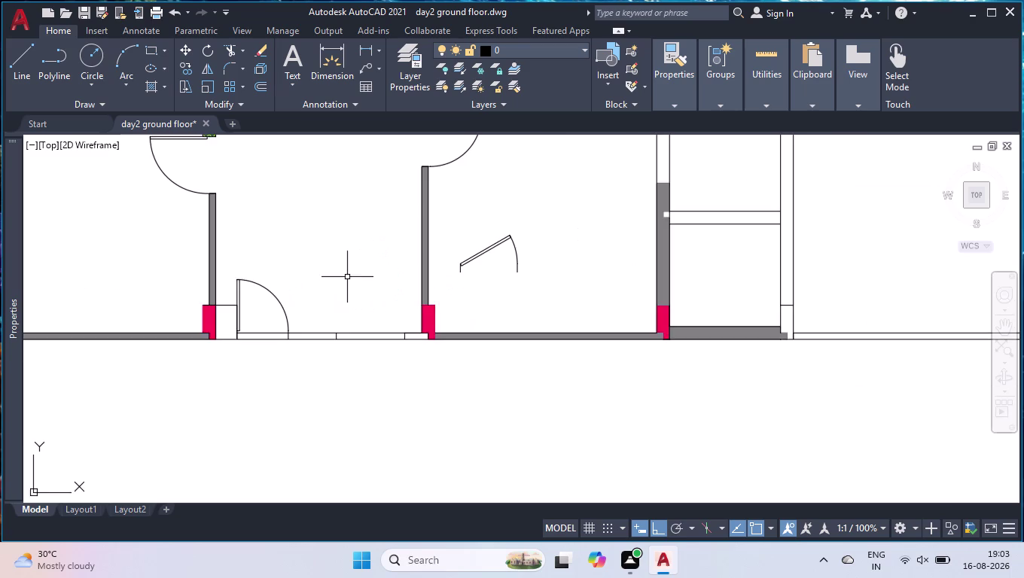
scroll(down, 3)
scroll(down, 3)
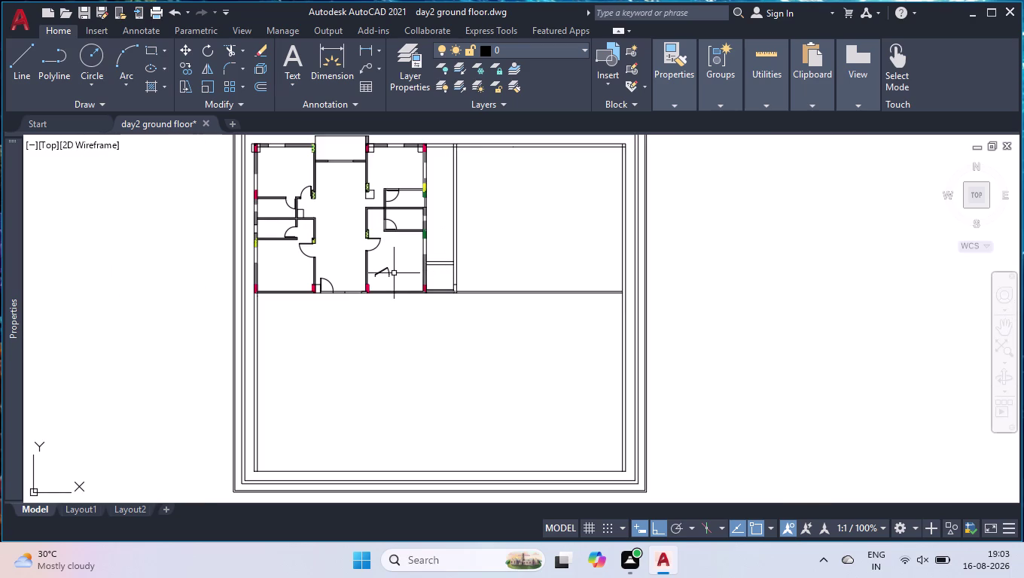
click(386, 274)
click(385, 265)
key(Delete)
scroll(down, 3)
scroll(up, 3)
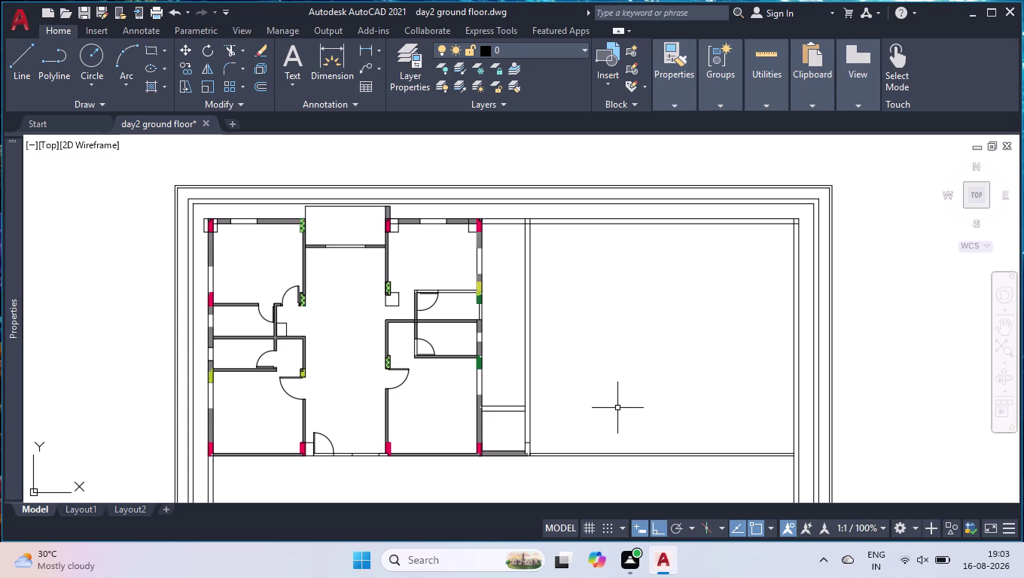
scroll(up, 3)
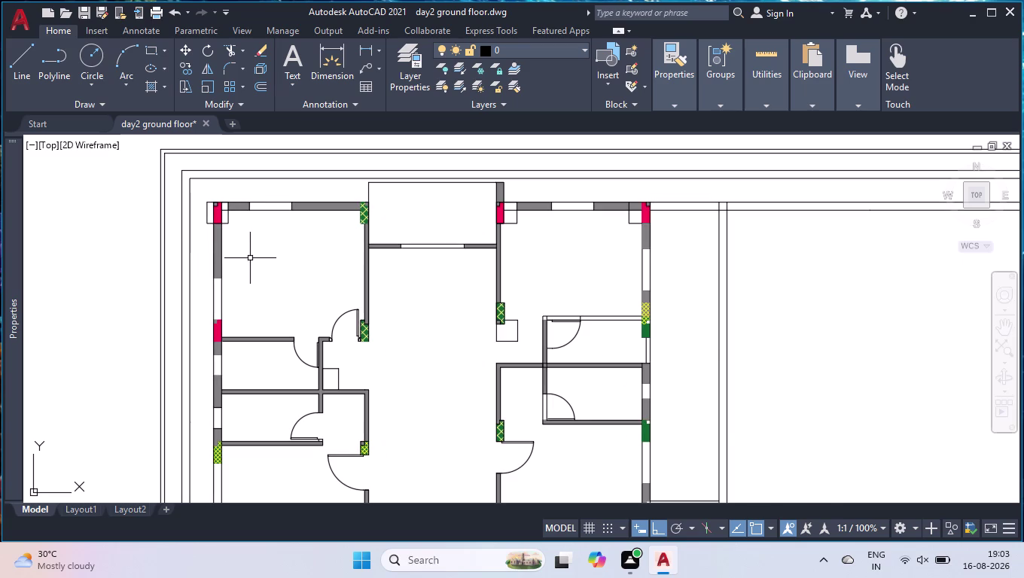
scroll(up, 3)
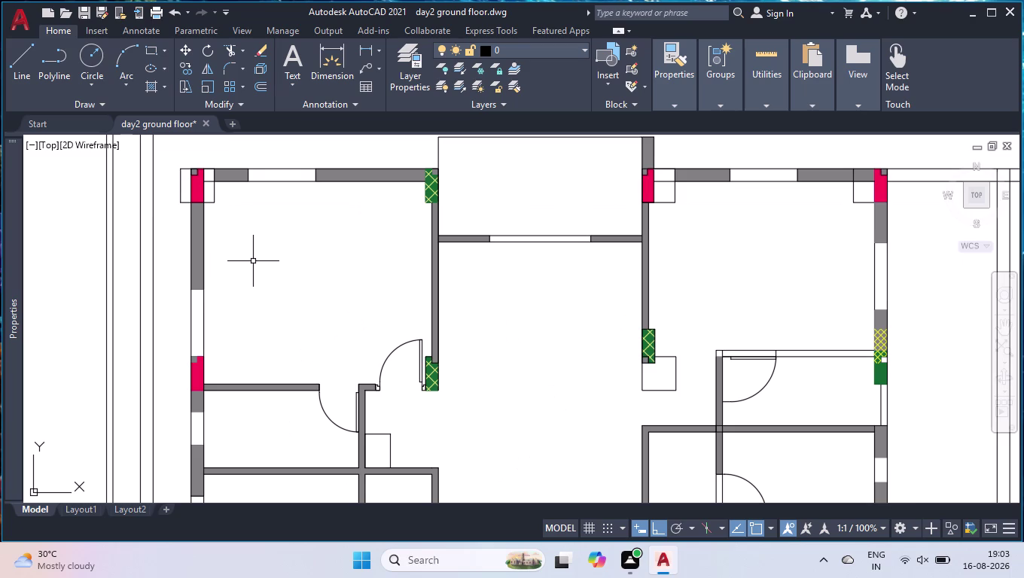
key(ctrl+2)
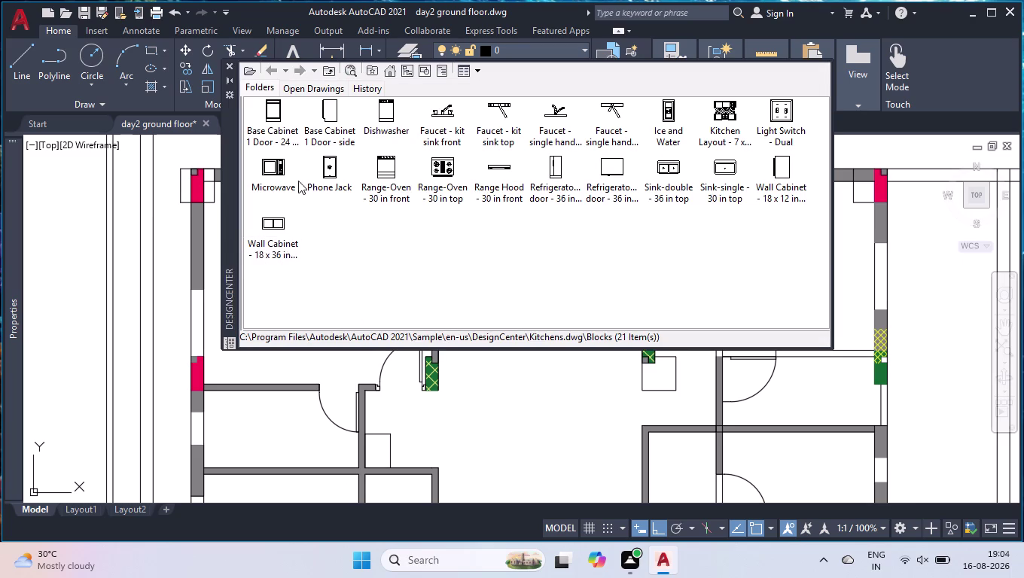
Load Home - Space Planner.dwg in DesignCenter and show its Blocks.
click(250, 72)
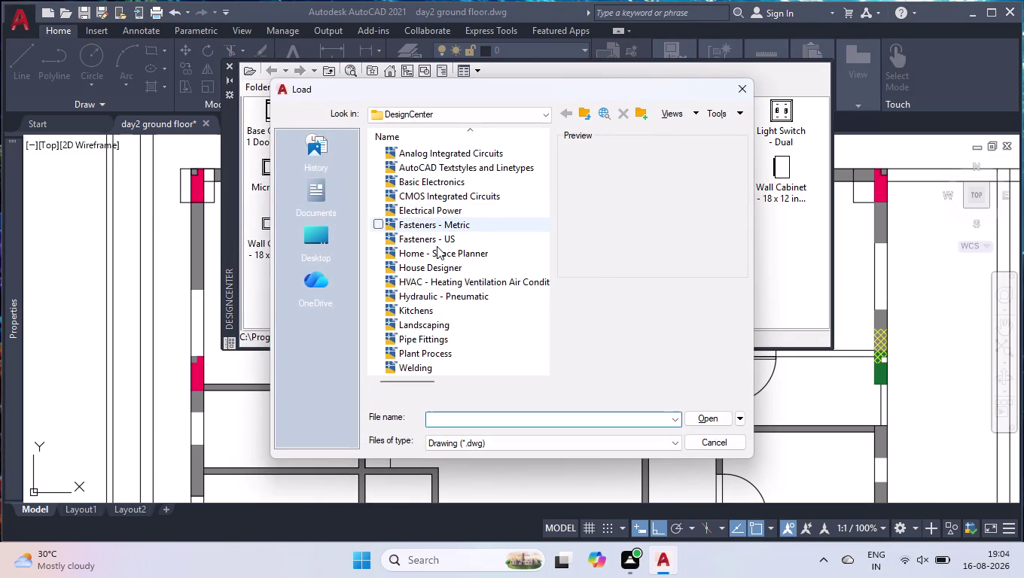
click(443, 270)
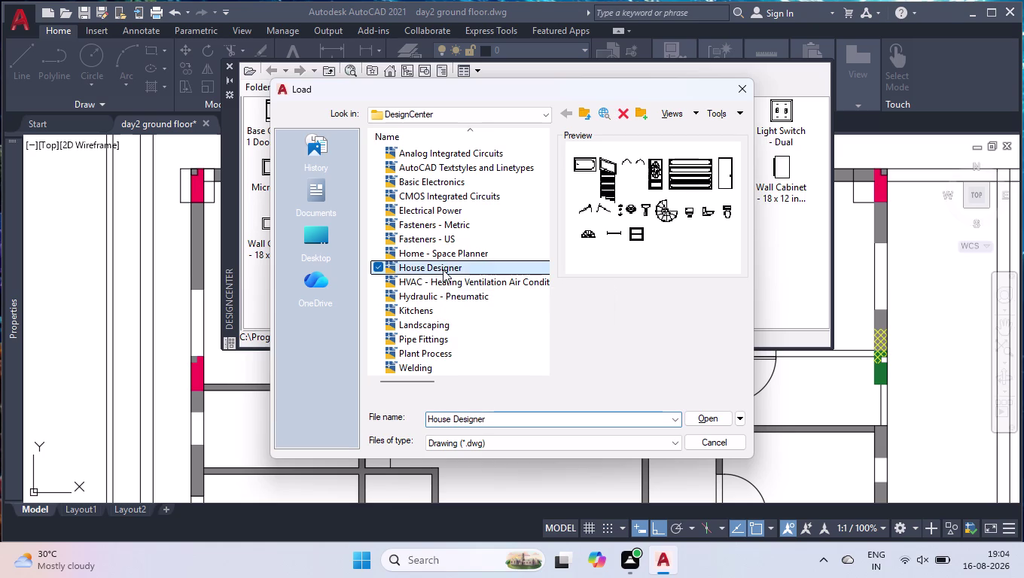
click(459, 254)
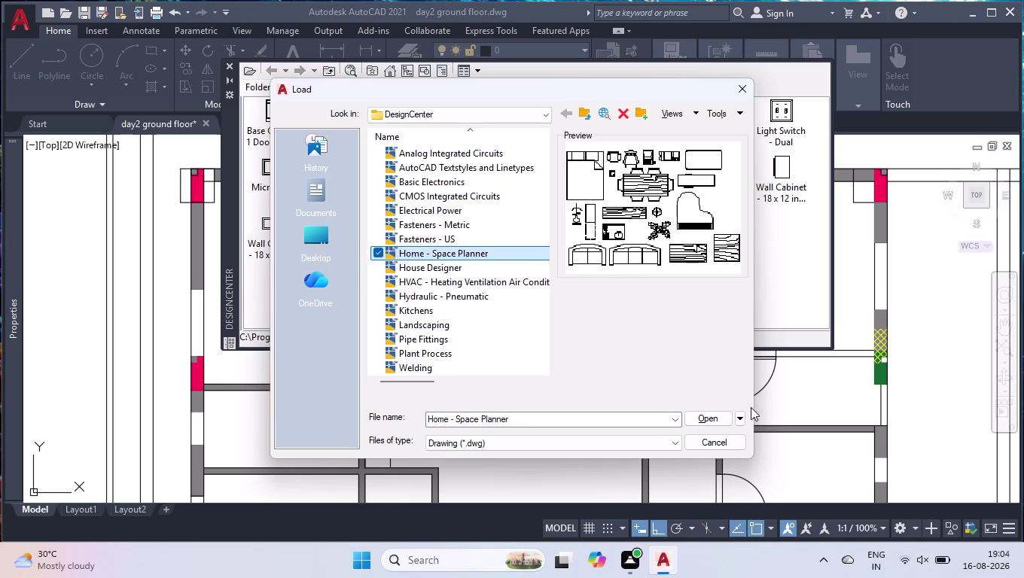
click(718, 417)
double_click(274, 113)
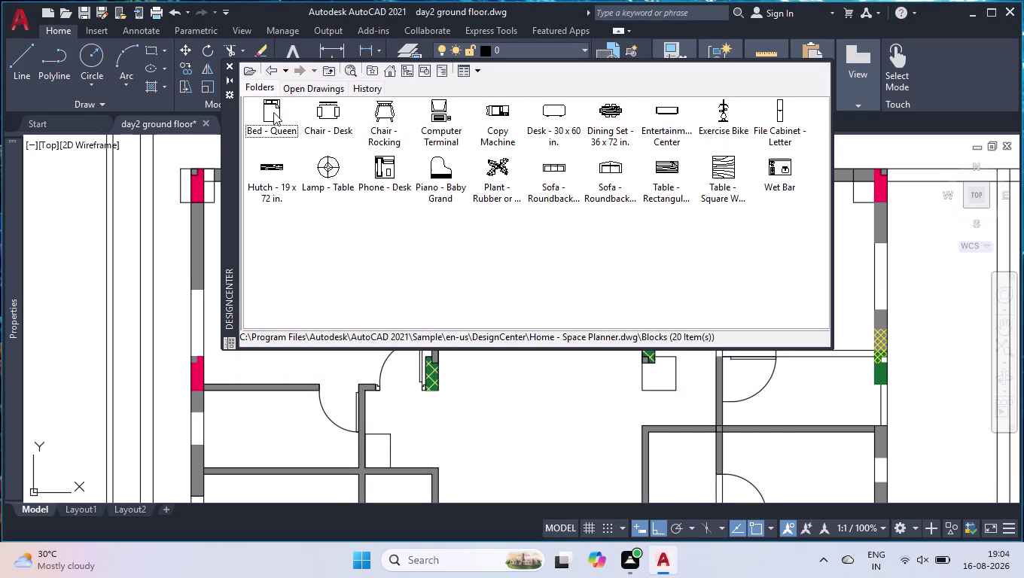
scroll(down, 3)
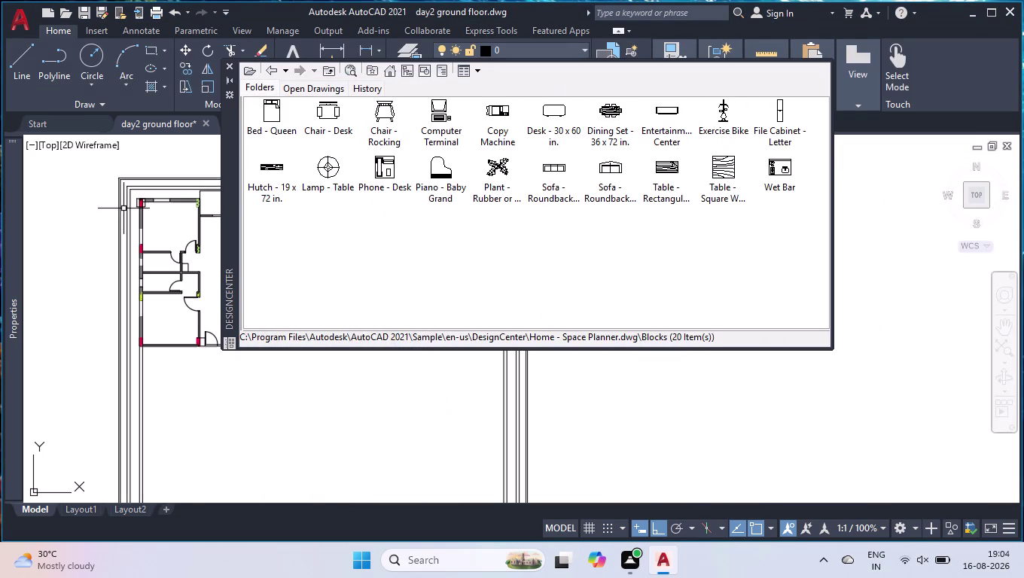
Drag two Bed - Queen blocks and the Dining Set into the drawing.
drag(267, 110, 61, 198)
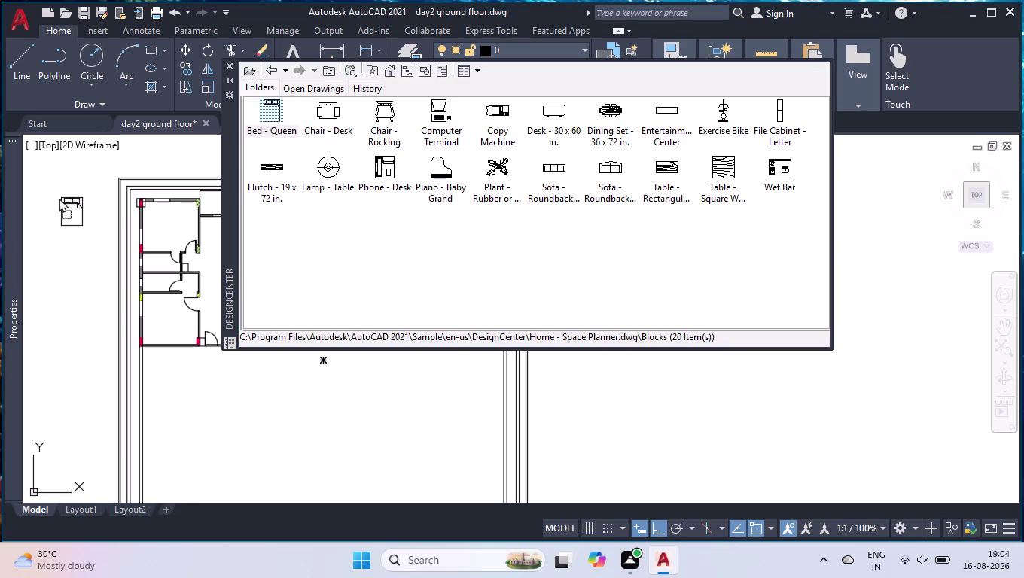
drag(61, 198, 59, 198)
drag(268, 115, 48, 310)
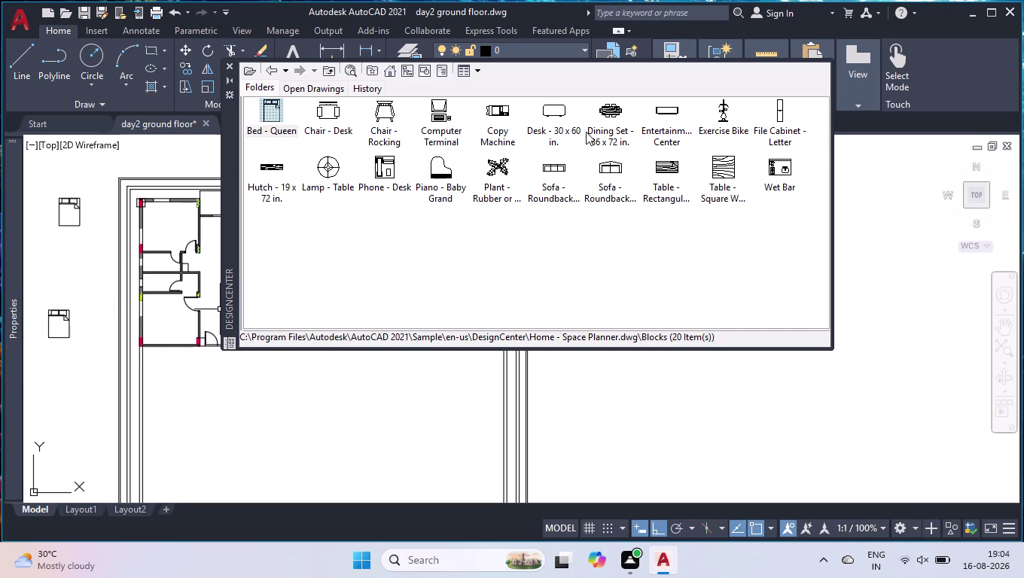
drag(606, 112, 370, 431)
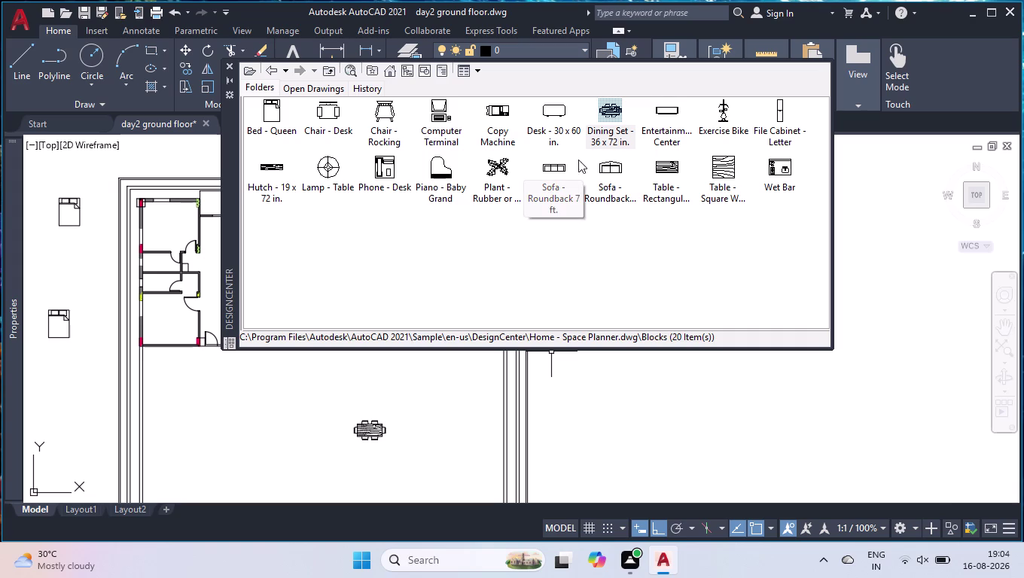
Add two Sofa - Roundback blocks and a third queen bed on the right.
drag(607, 168, 589, 436)
drag(558, 165, 574, 260)
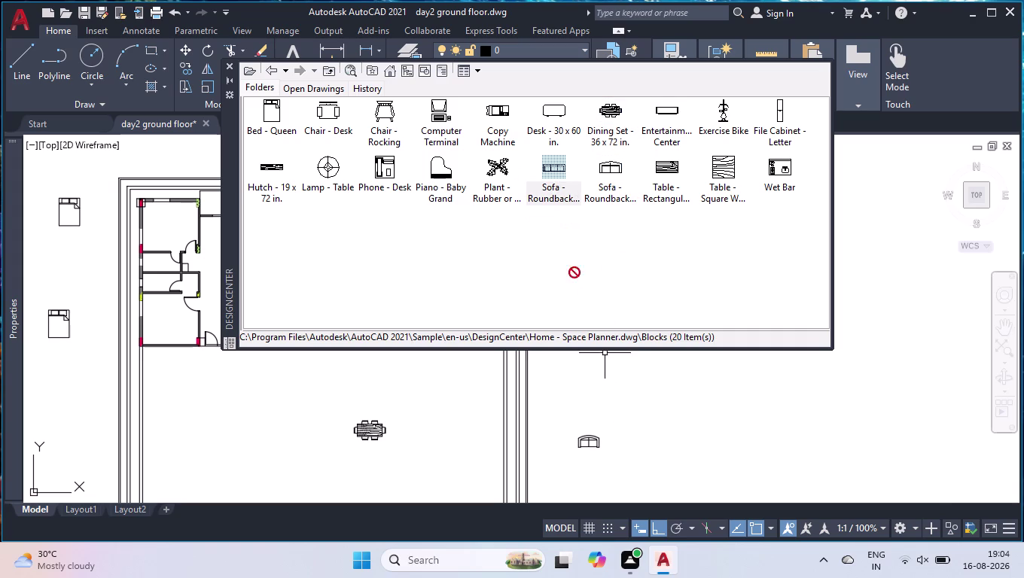
drag(574, 259, 632, 440)
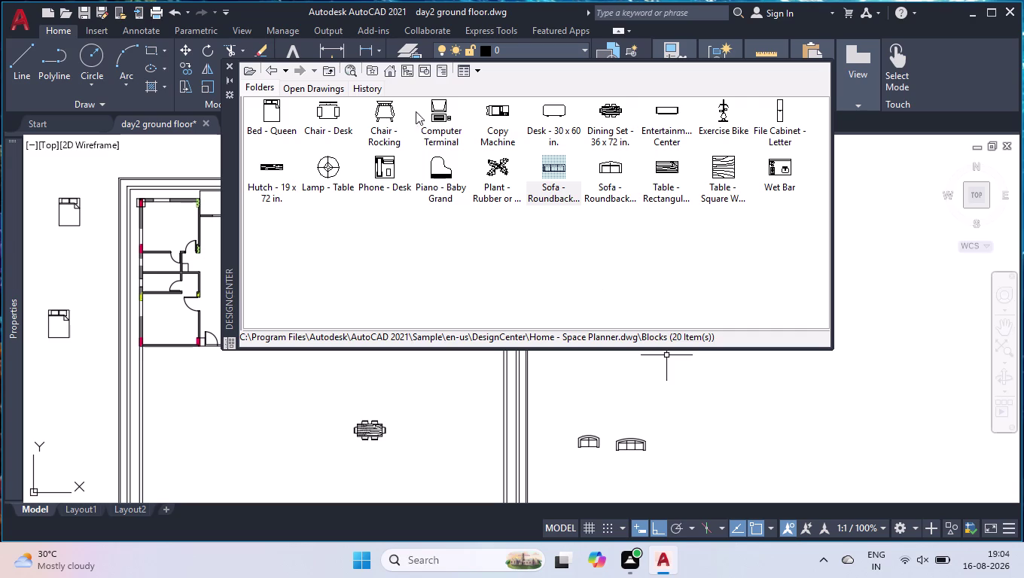
drag(268, 110, 724, 404)
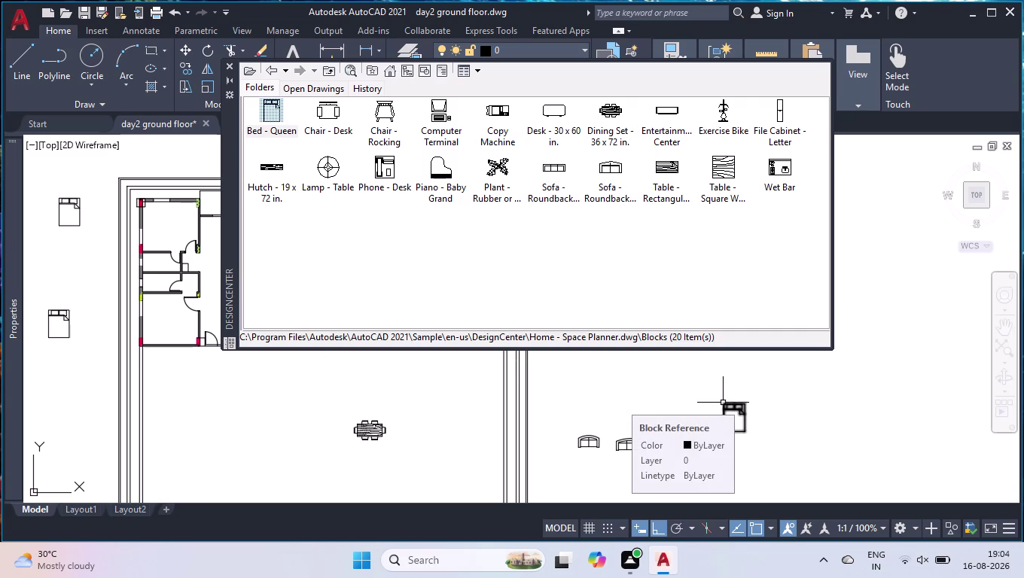
click(251, 70)
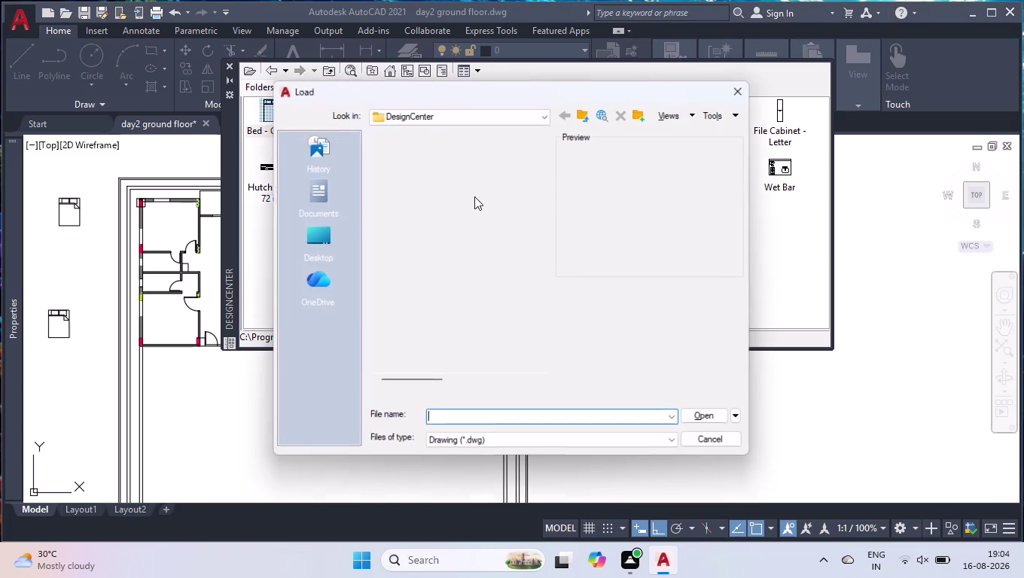
Load House Designer.dwg's Blocks, then place and delete an oval-top sink.
click(464, 268)
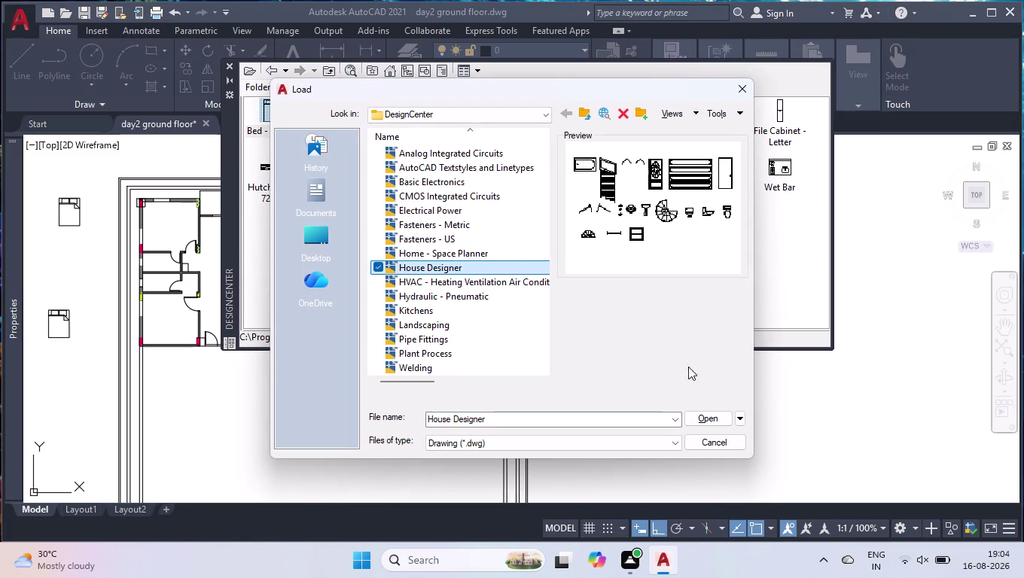
click(703, 411)
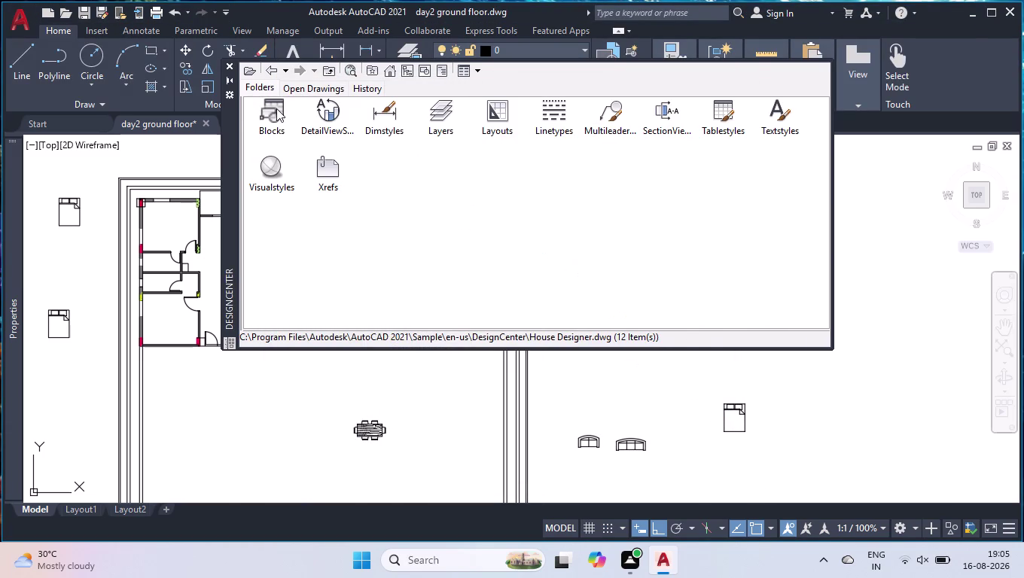
double_click(277, 108)
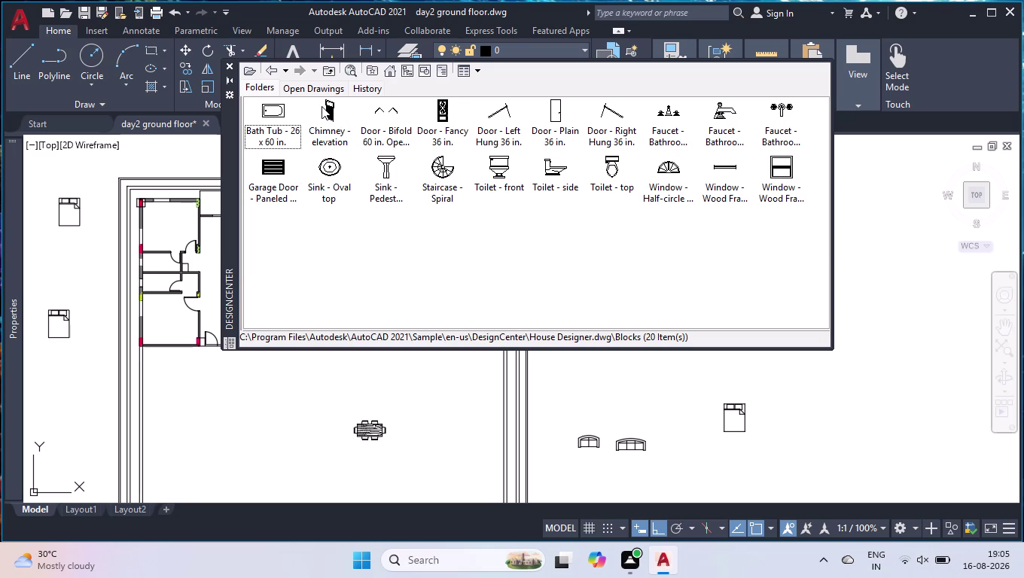
drag(331, 162, 546, 432)
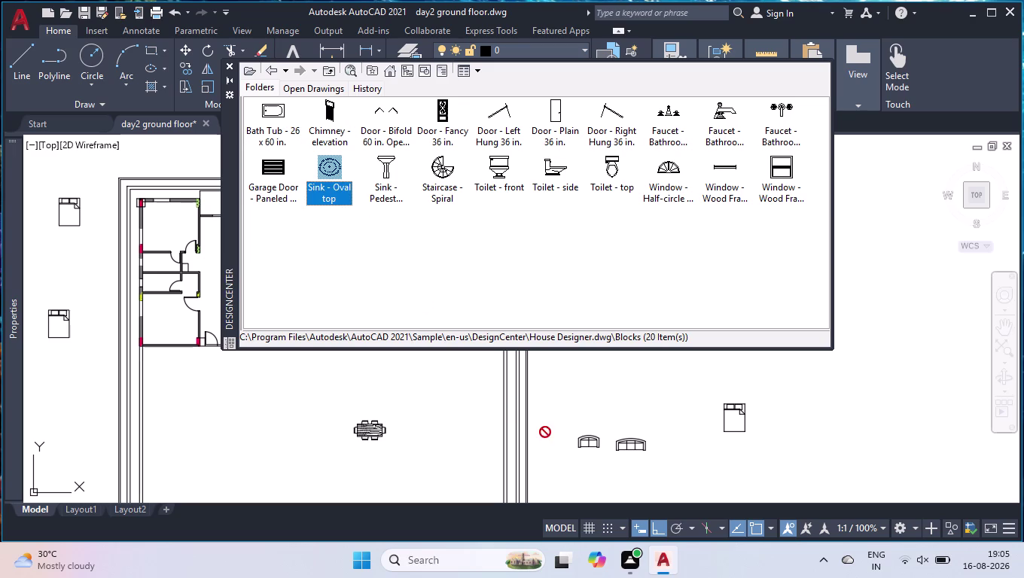
drag(545, 432, 616, 390)
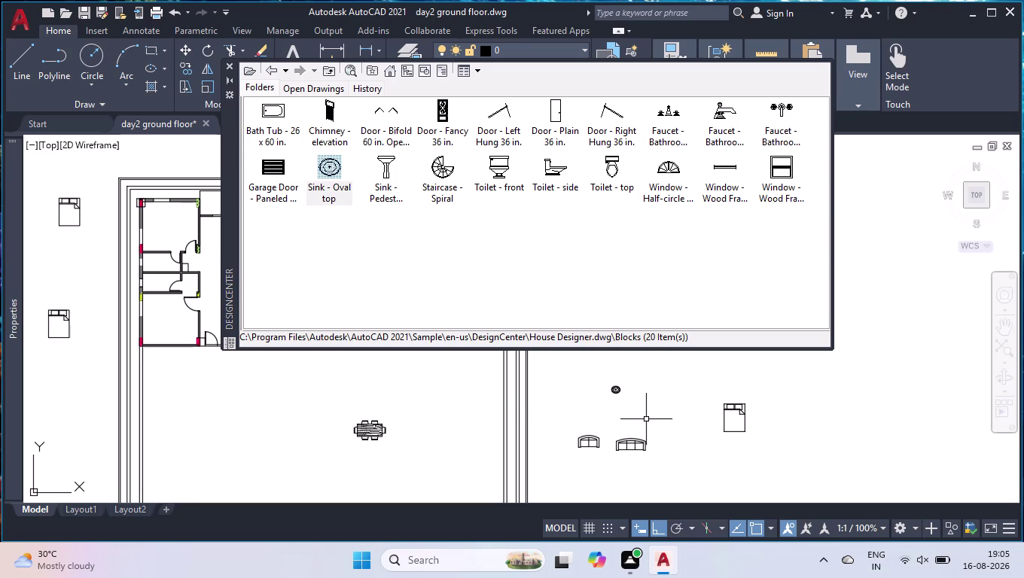
click(625, 374)
click(605, 400)
key(Delete)
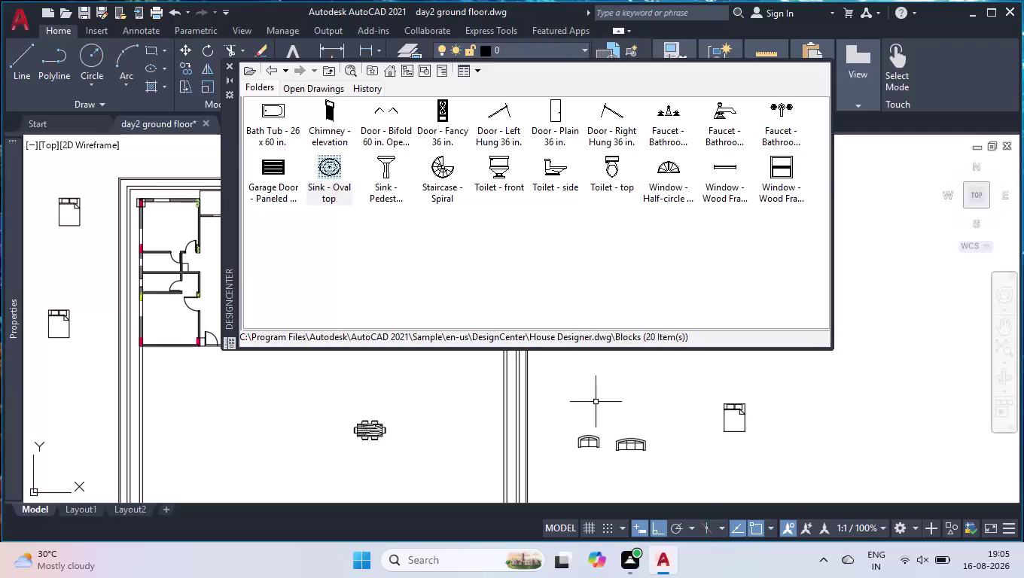
Place the Toilet - top block beside the right-hand bed and close DesignCenter.
drag(616, 169, 668, 290)
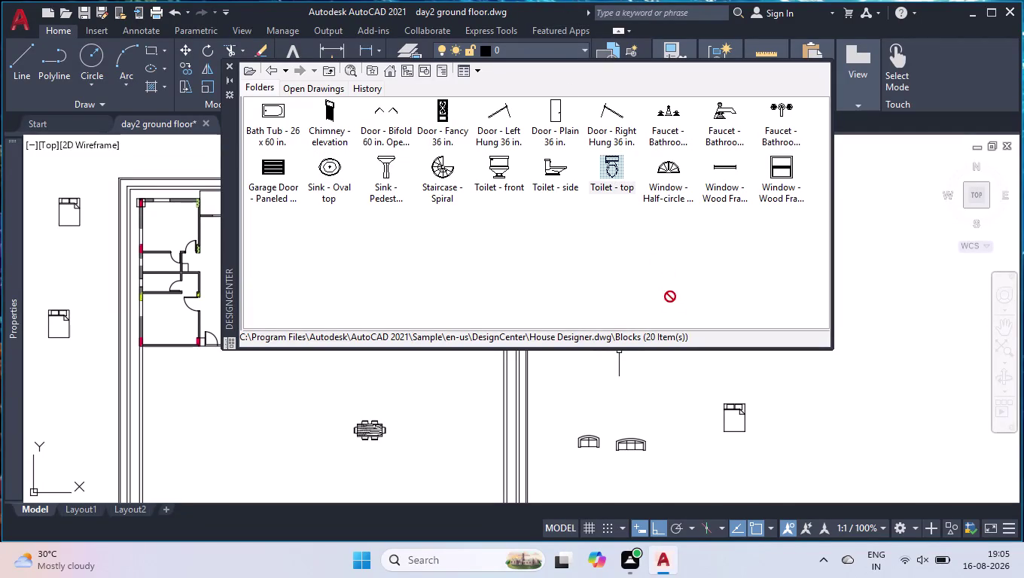
drag(668, 290, 672, 418)
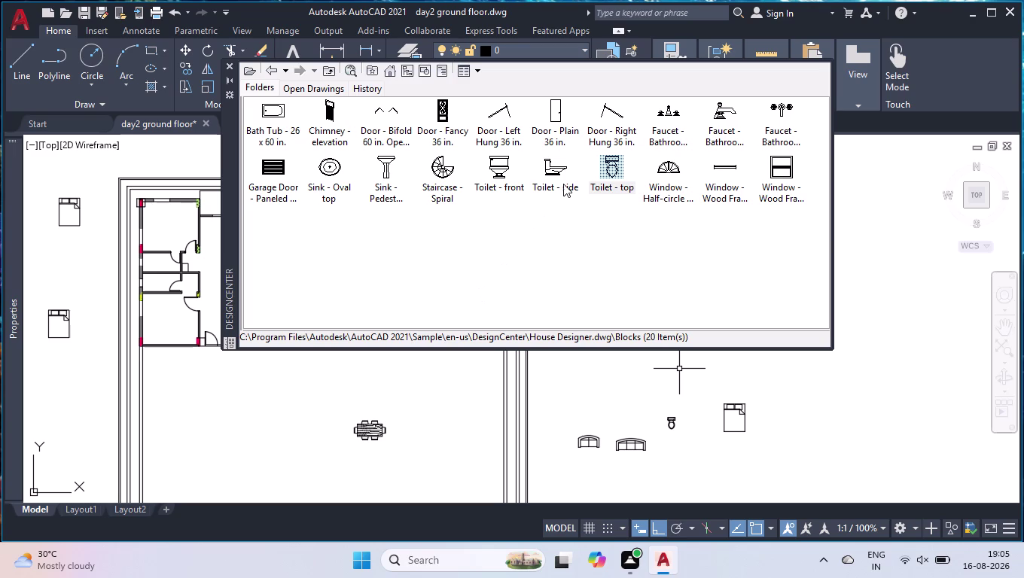
click(225, 67)
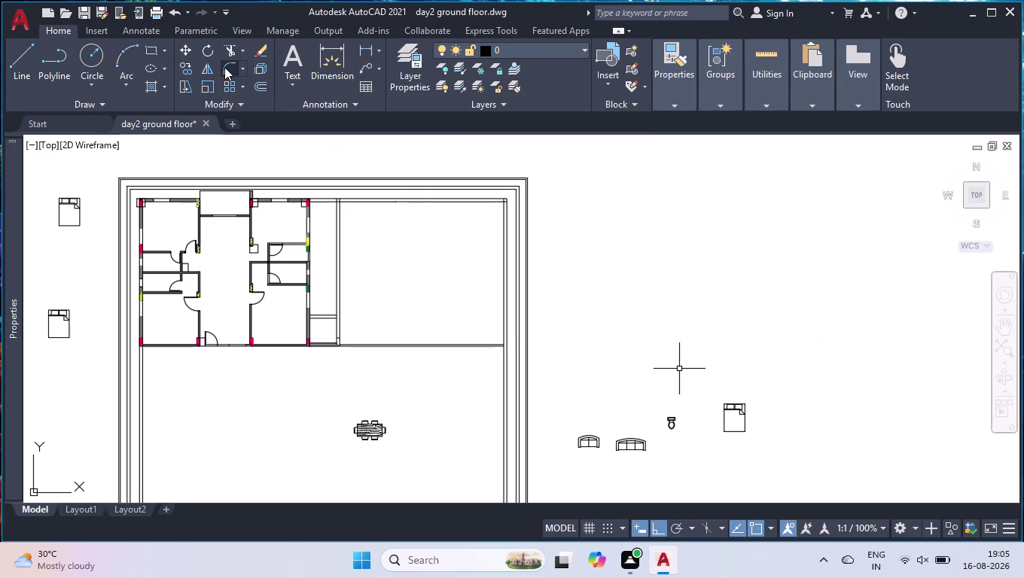
Bring up the Tool Palettes, trial-place the imperial toilet sample, then delete it.
key(ctrl+3)
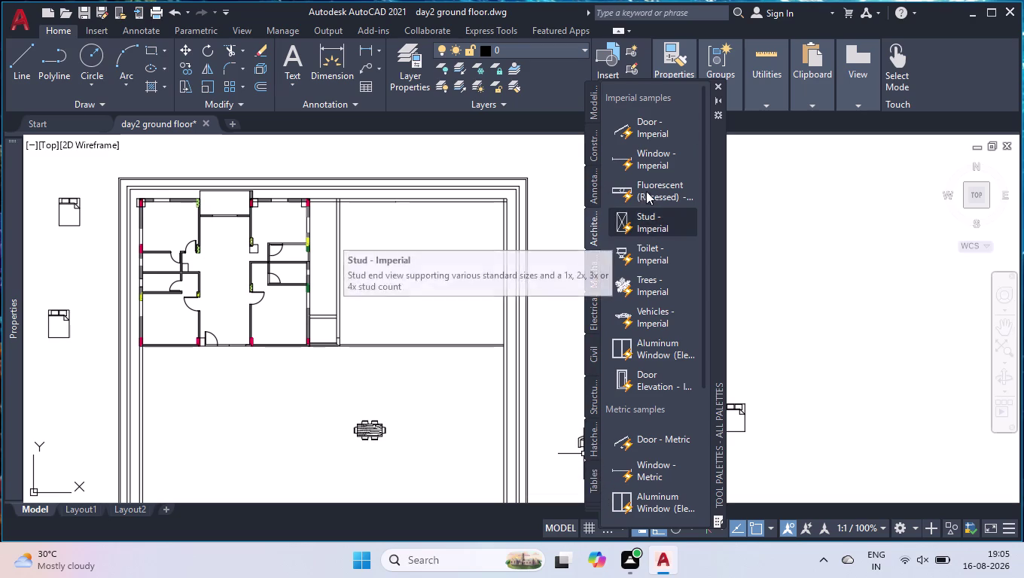
click(648, 260)
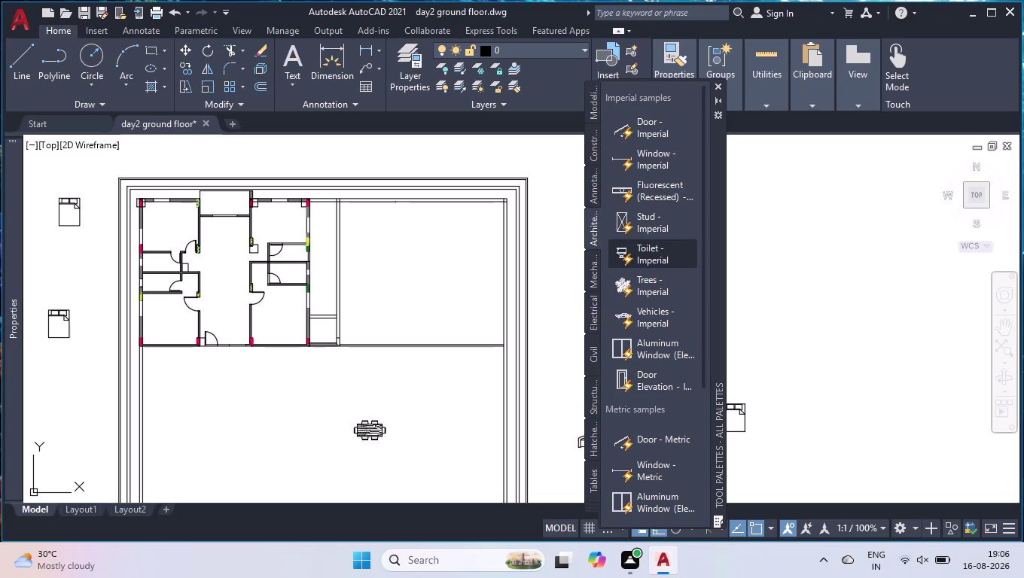
click(809, 282)
scroll(up, 3)
scroll(up, 3)
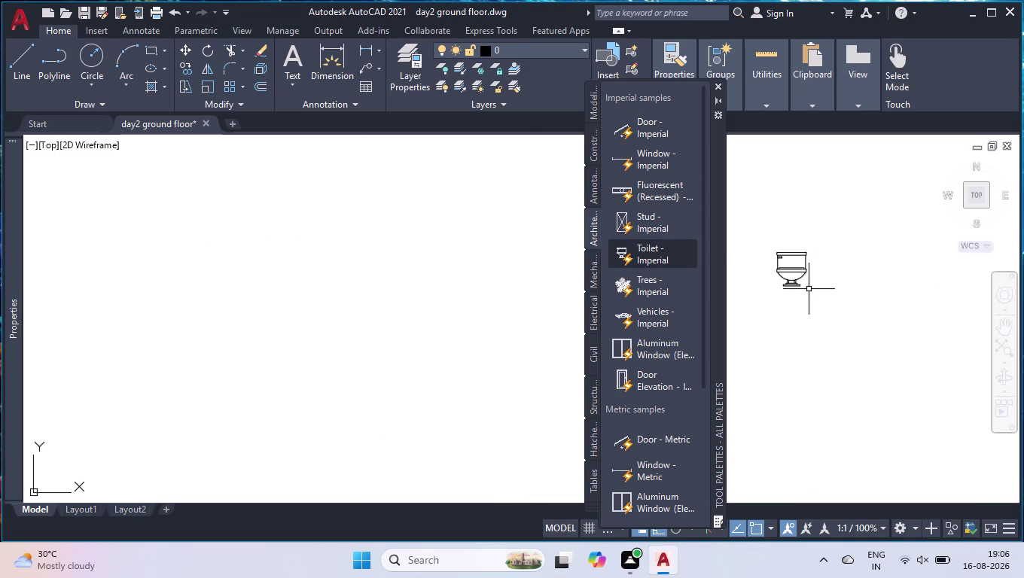
scroll(up, 3)
scroll(down, 3)
click(831, 217)
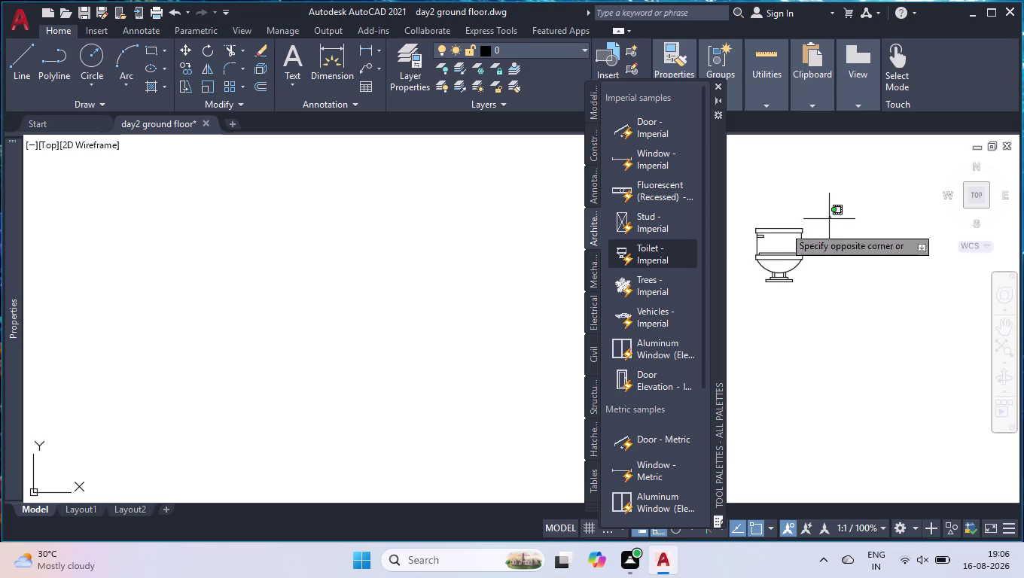
click(774, 286)
key(Delete)
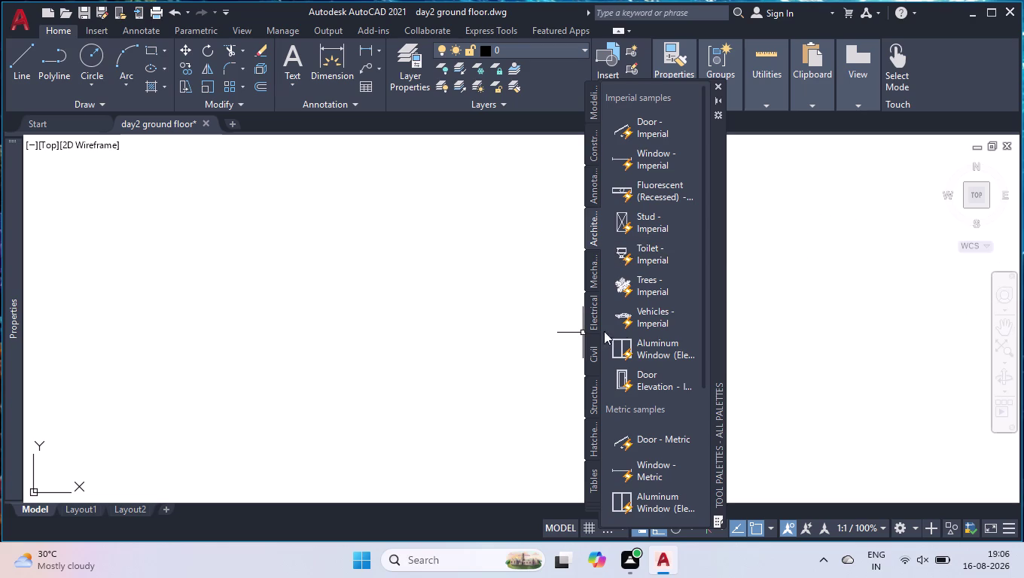
Browse the hatch, structural, civil, architectural, annotation and modeling sample palettes.
scroll(down, 3)
scroll(down, 3)
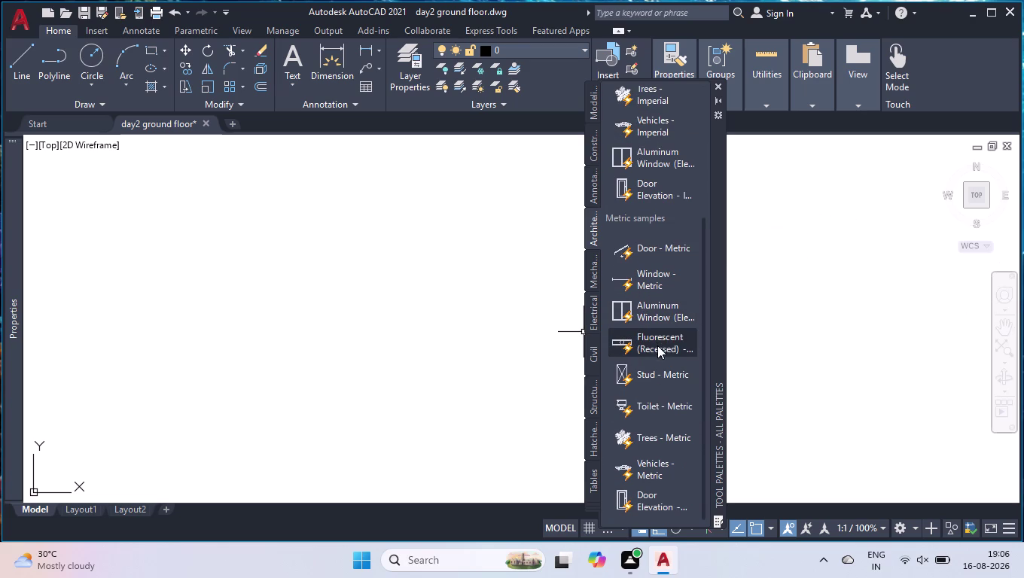
click(594, 480)
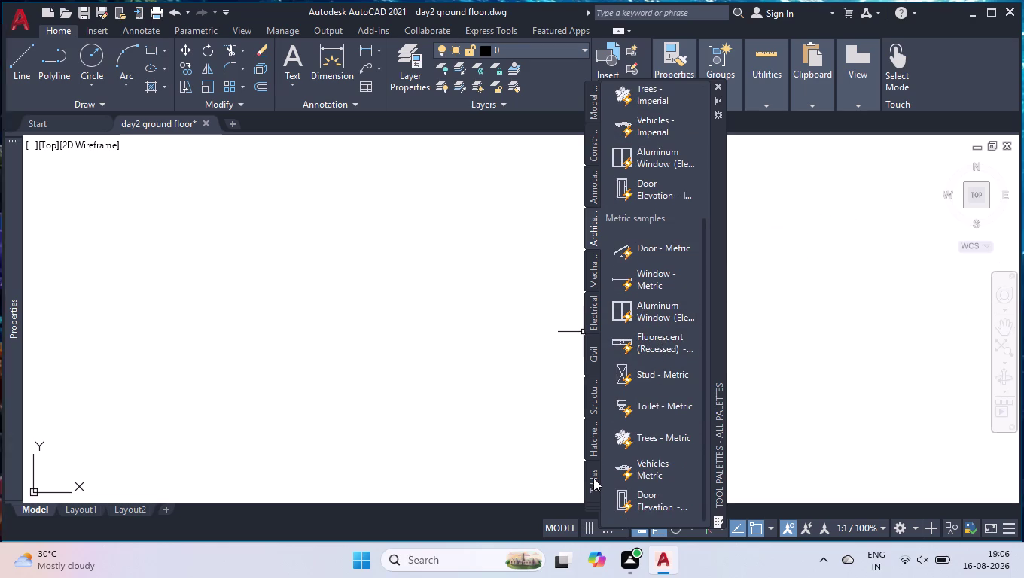
click(596, 444)
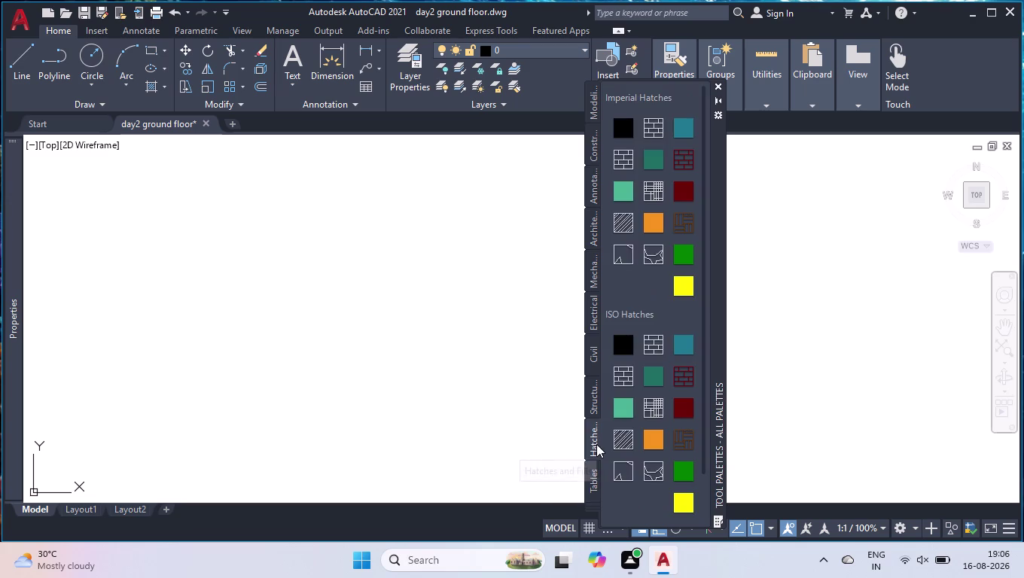
click(596, 405)
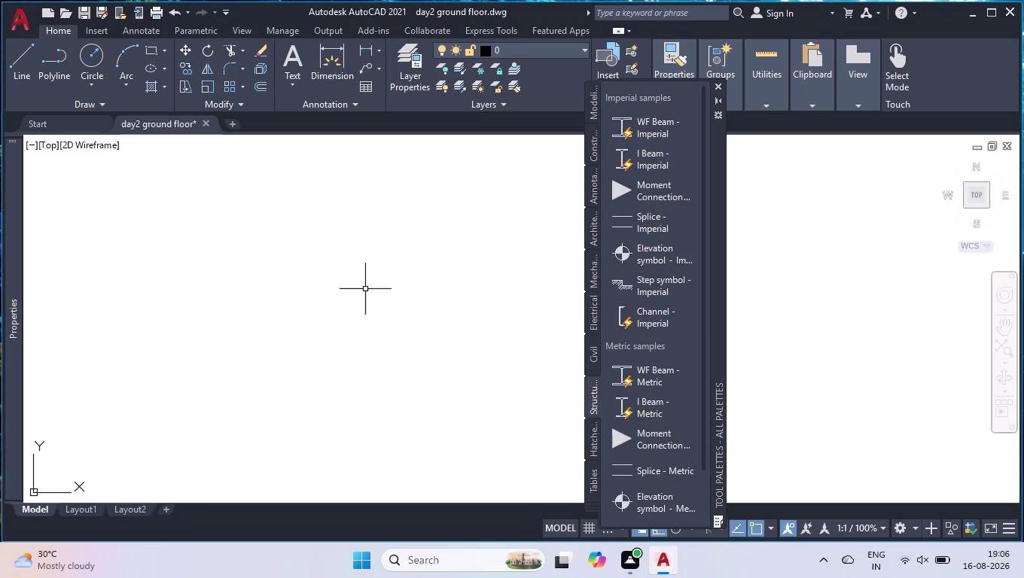
click(587, 357)
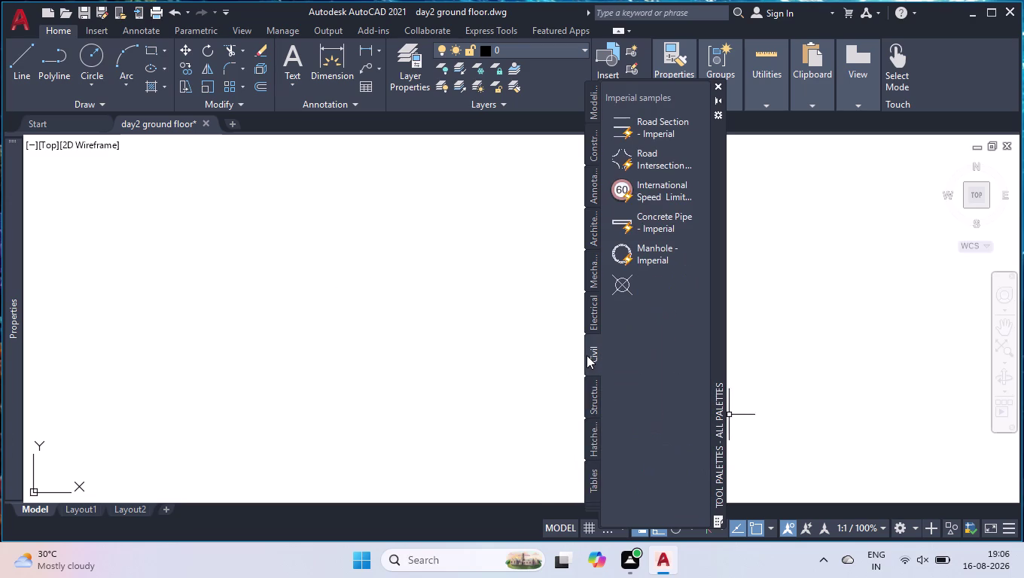
click(592, 231)
scroll(up, 3)
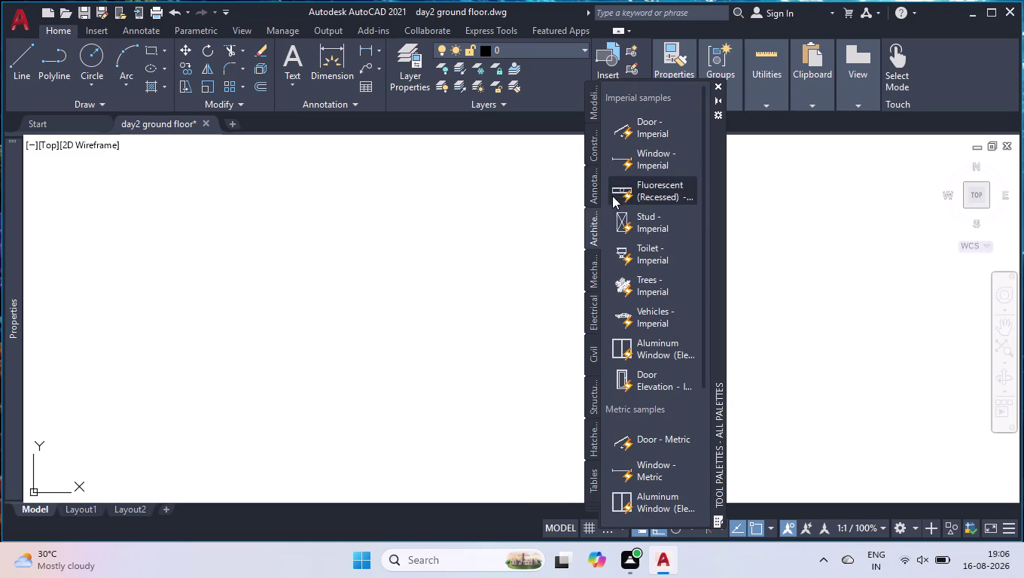
click(601, 200)
click(596, 199)
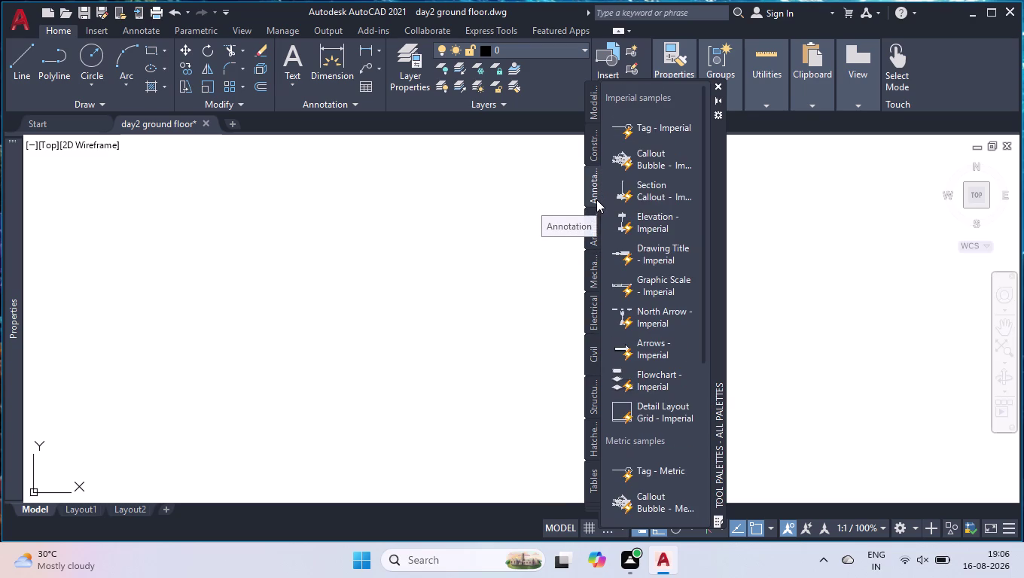
click(598, 155)
click(596, 111)
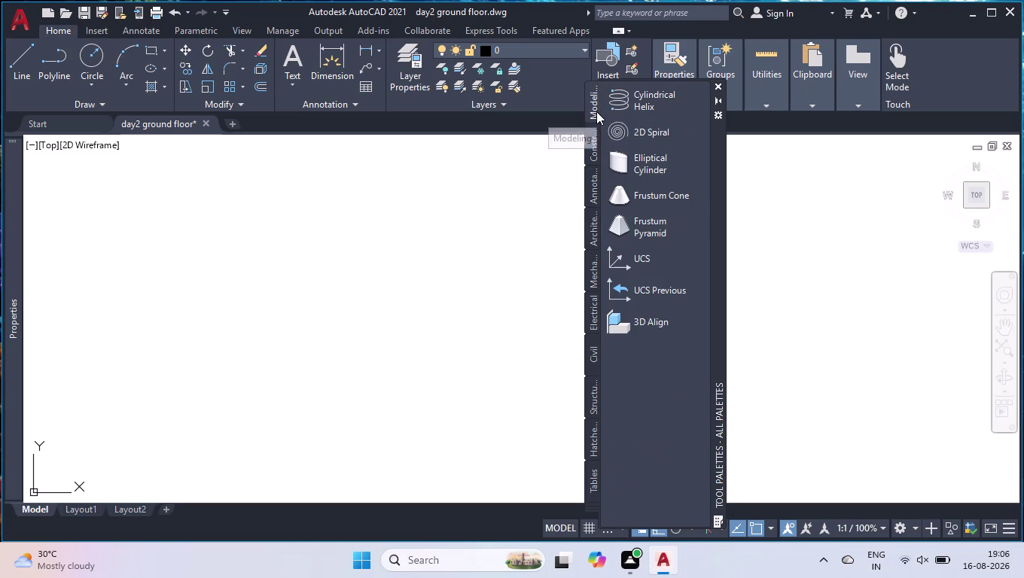
Close the Tool Palettes window to reveal the floor plan.
click(723, 85)
scroll(down, 3)
scroll(down, 3)
scroll(down, 3)
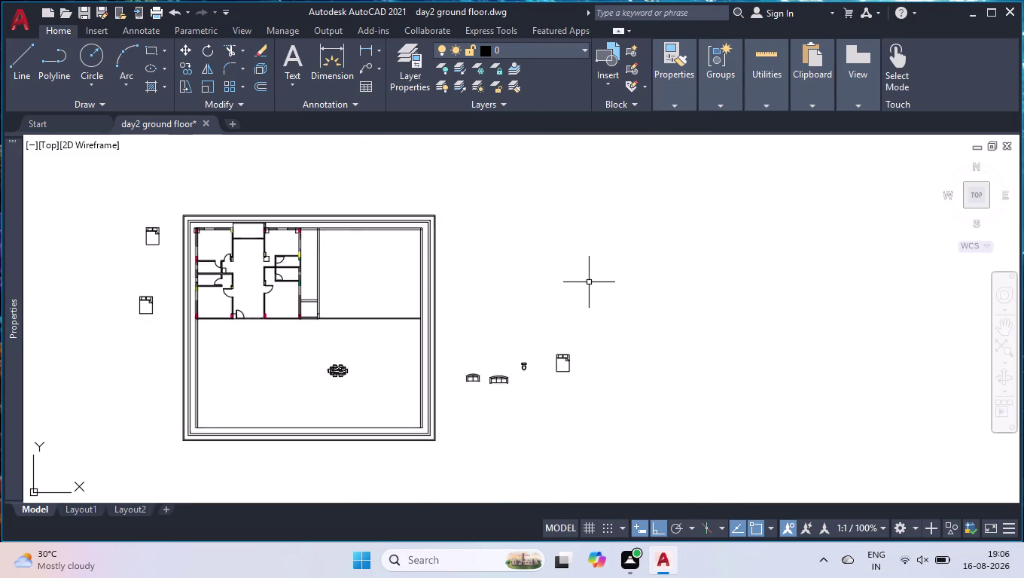
Move the bed by its top-left corner to the M2P midpoint between the red and green column corners.
scroll(down, 3)
scroll(up, 3)
click(337, 206)
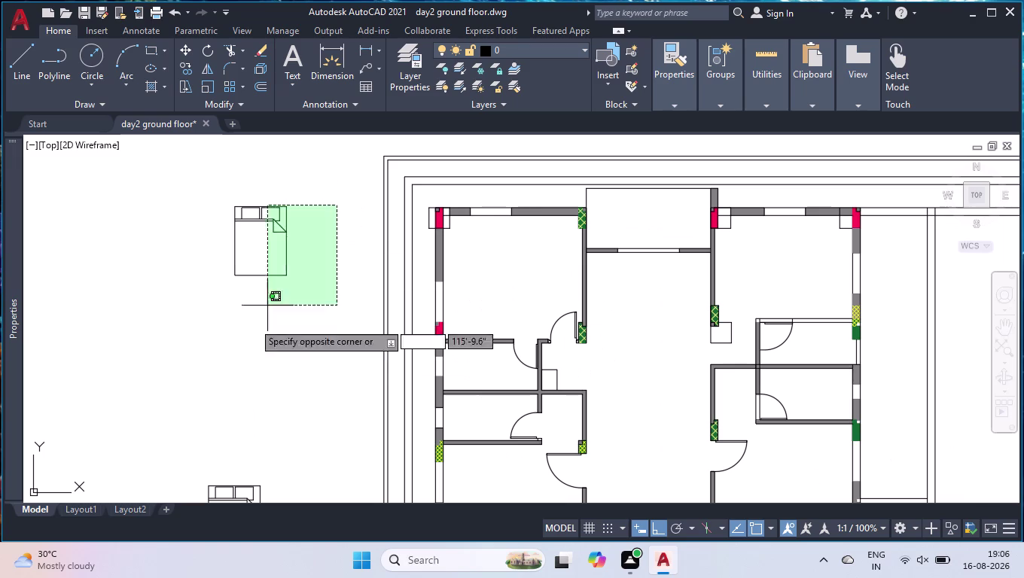
click(225, 322)
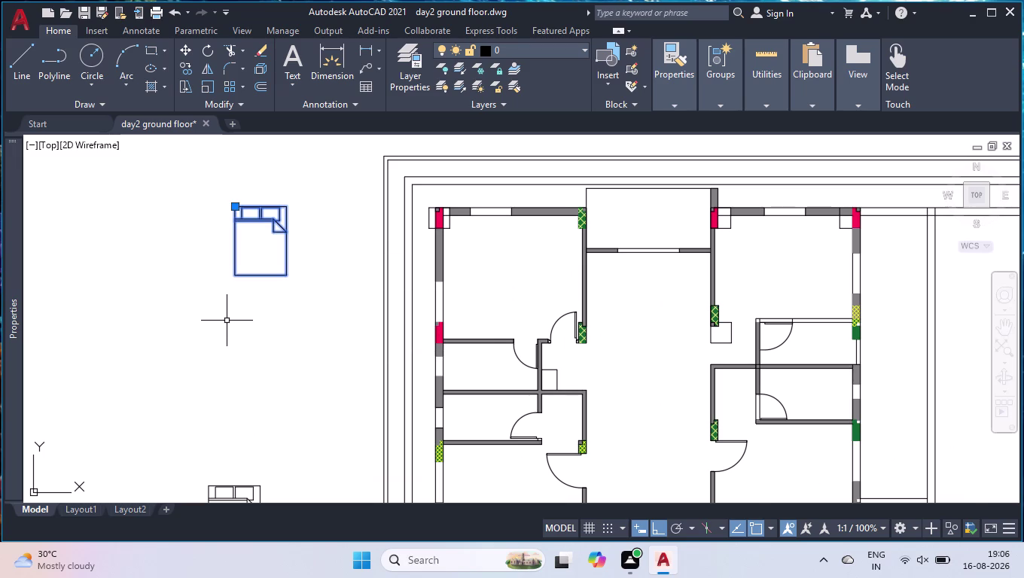
text(mov)
text(e)
key(Return)
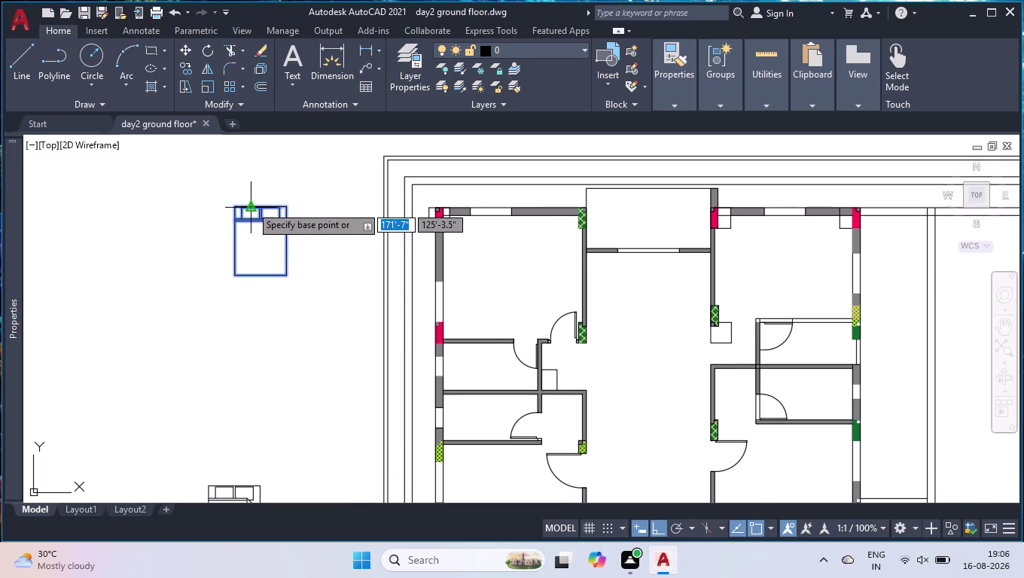
scroll(up, 3)
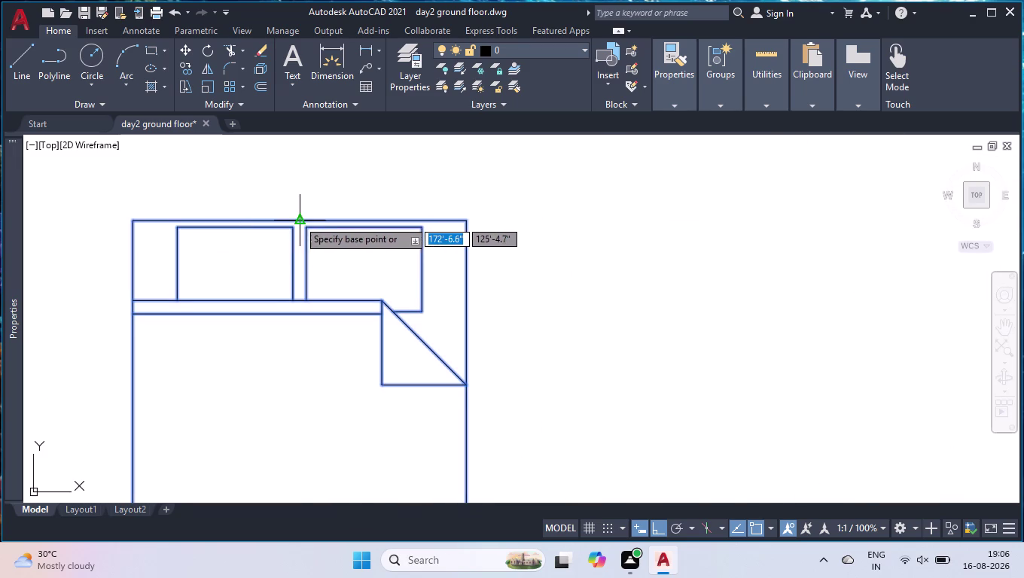
click(298, 220)
scroll(down, 3)
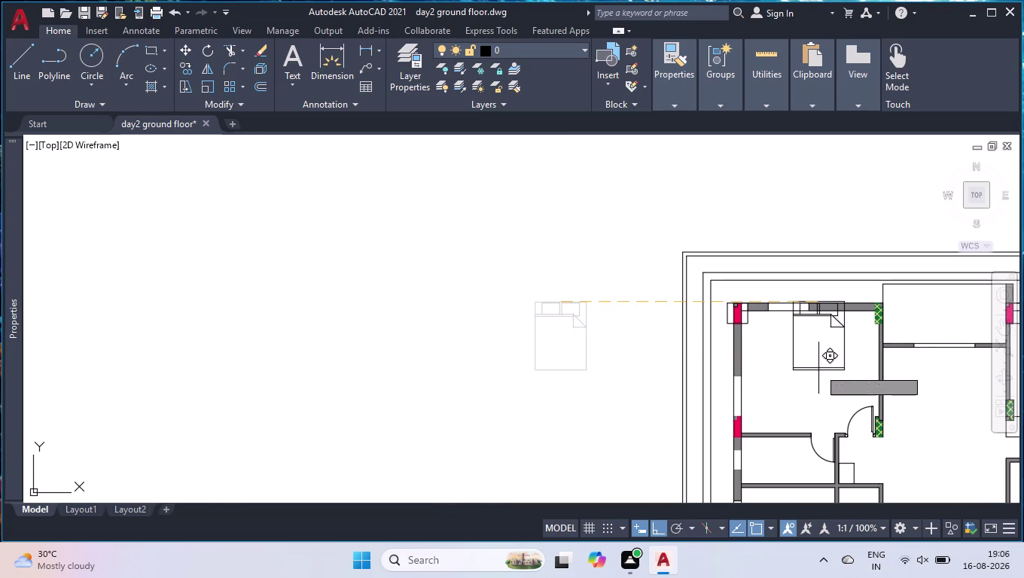
text(m2)
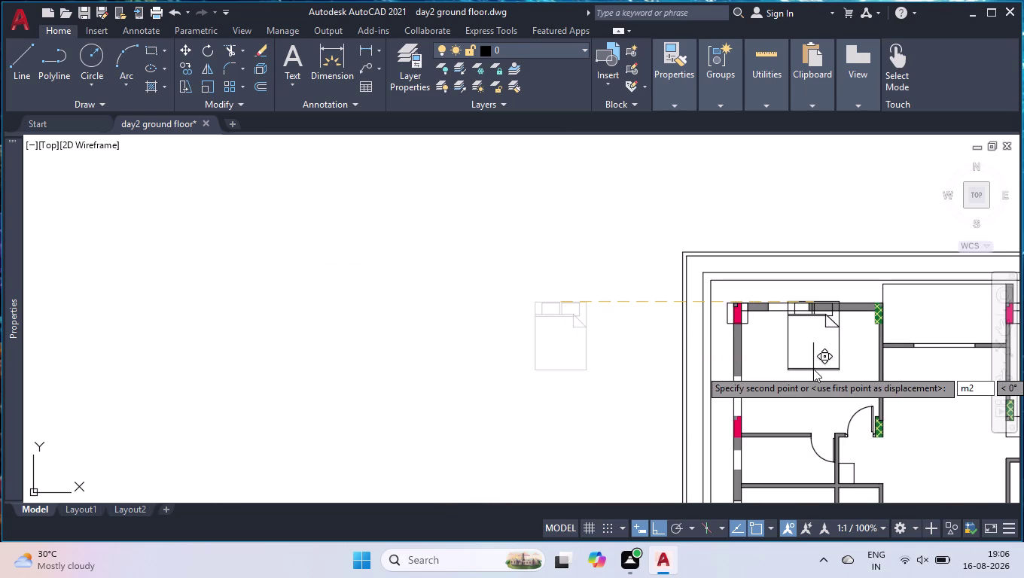
key(p)
key(Return)
click(676, 532)
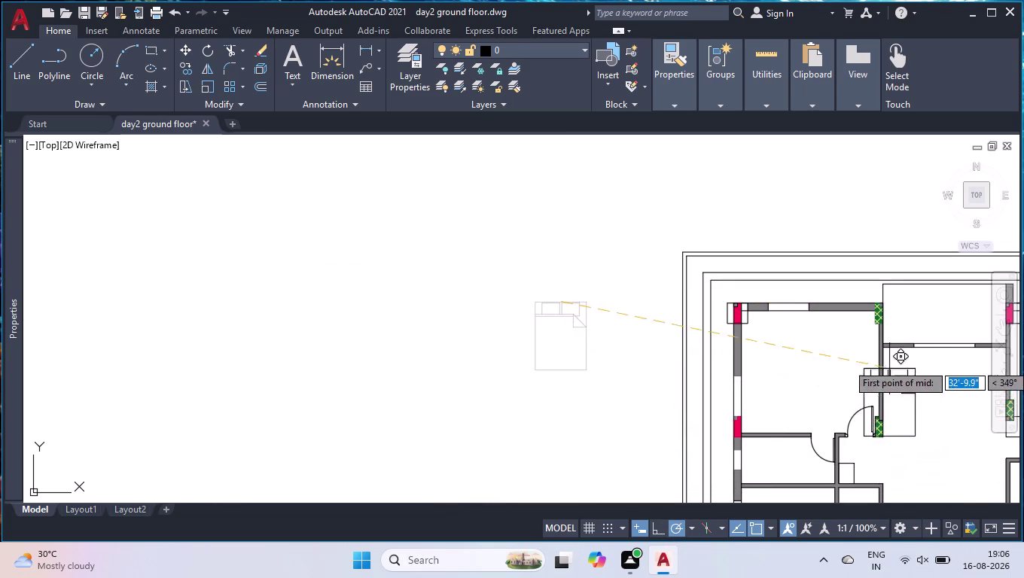
scroll(up, 3)
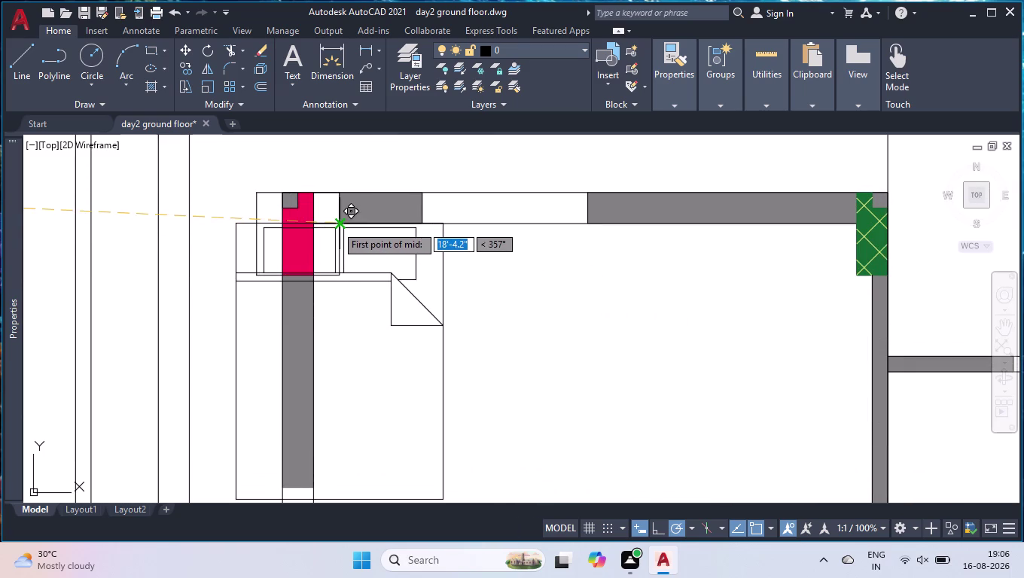
click(336, 226)
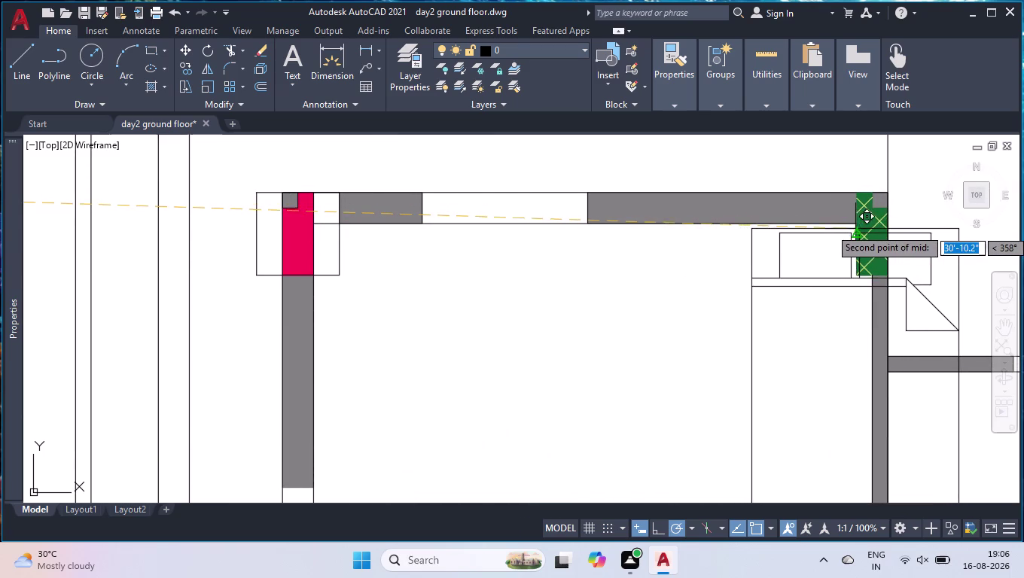
click(858, 225)
Grip-move the bed into the upper-left bedroom's top-left corner.
scroll(down, 3)
scroll(down, 3)
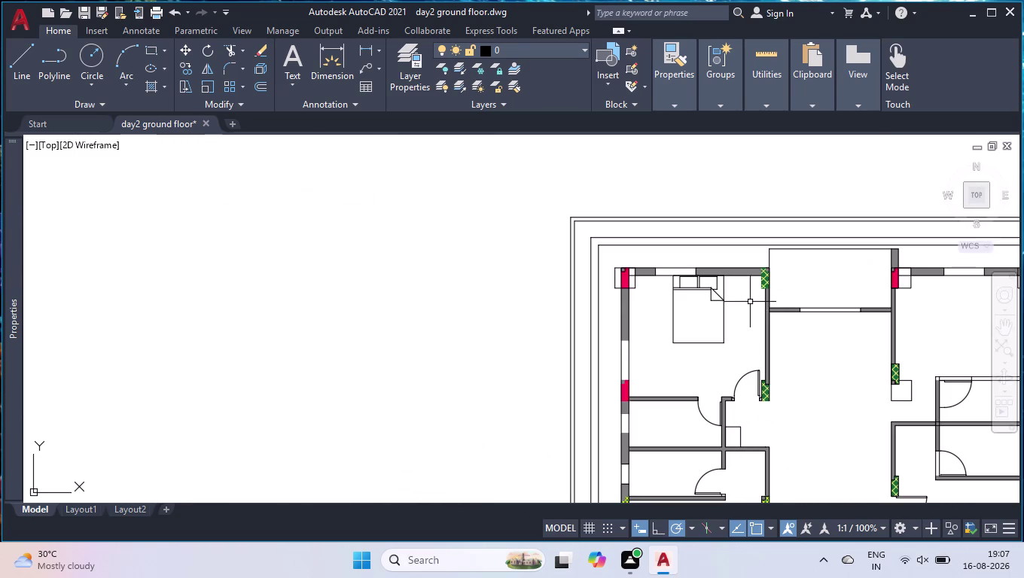
click(750, 302)
click(666, 353)
scroll(up, 3)
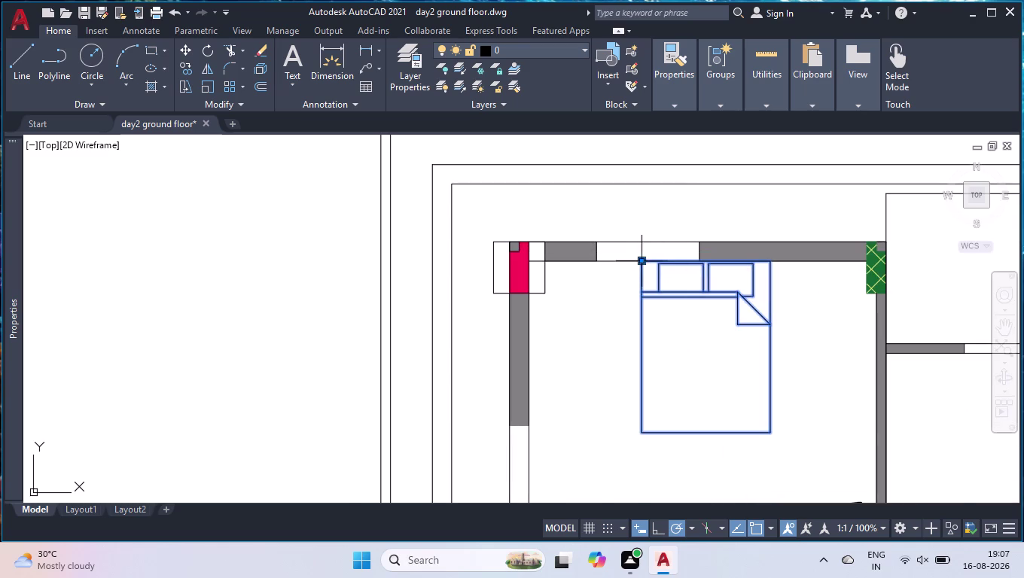
scroll(up, 3)
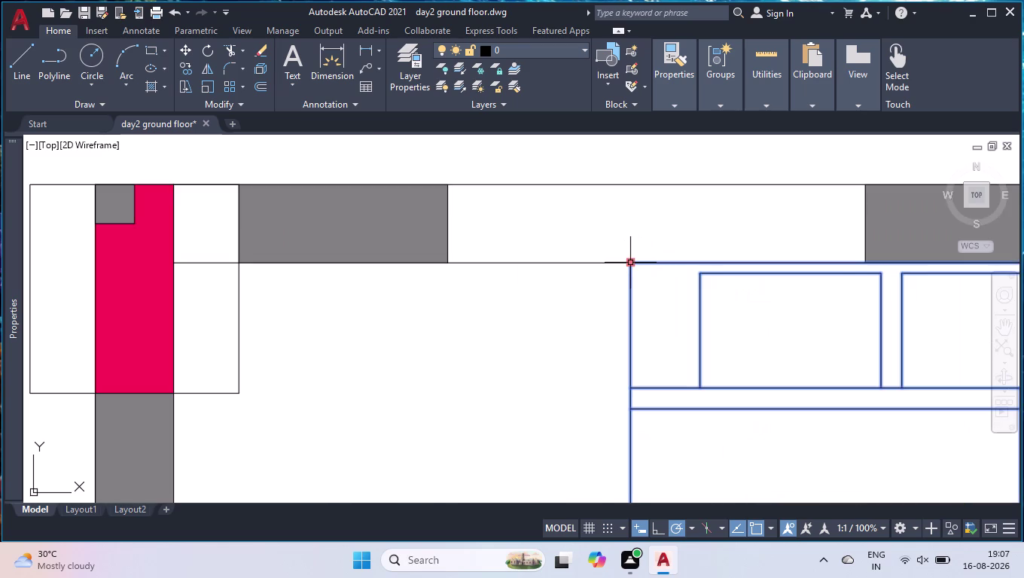
click(635, 267)
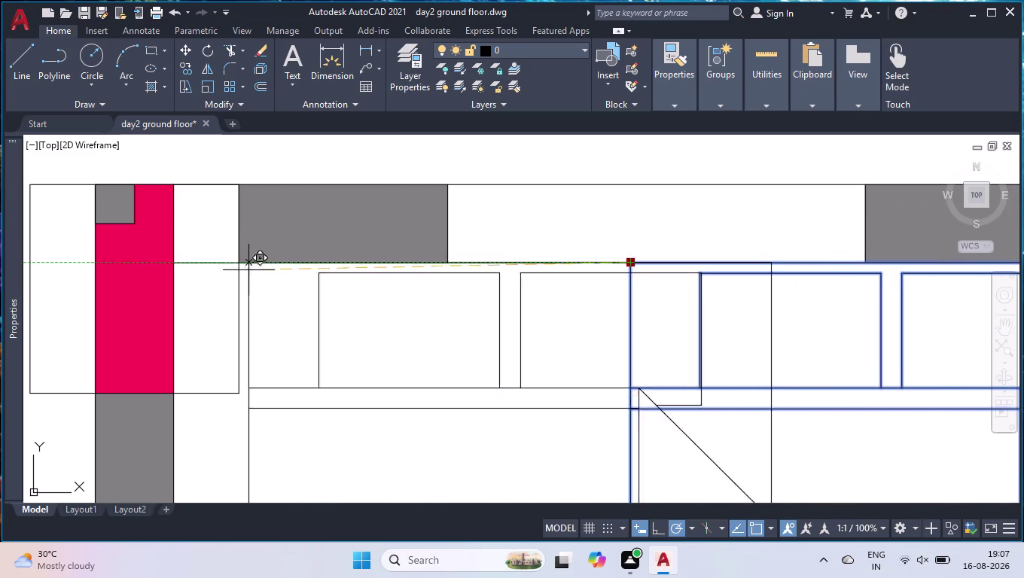
click(175, 266)
scroll(down, 3)
scroll(down, 3)
scroll(up, 3)
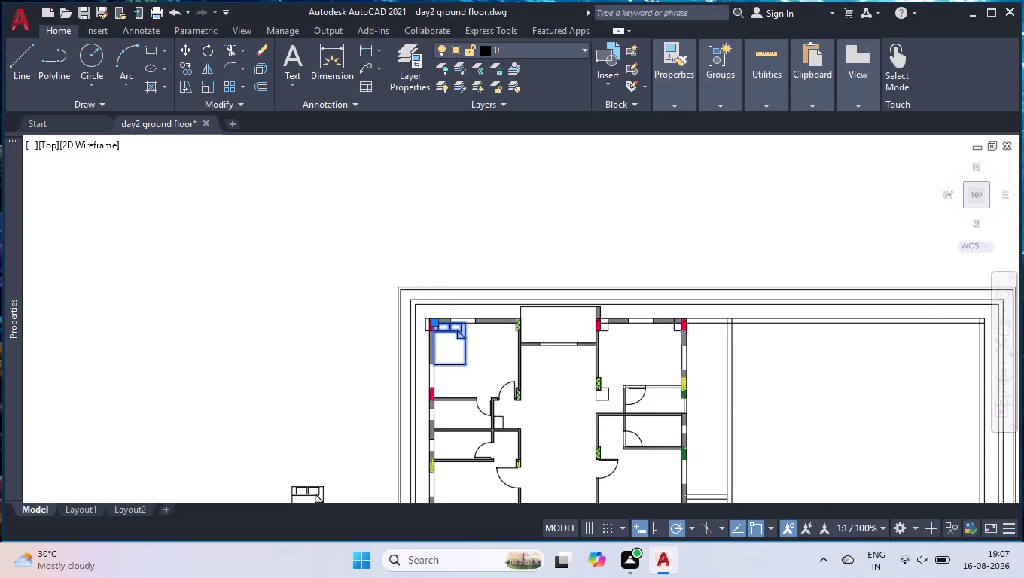
scroll(up, 3)
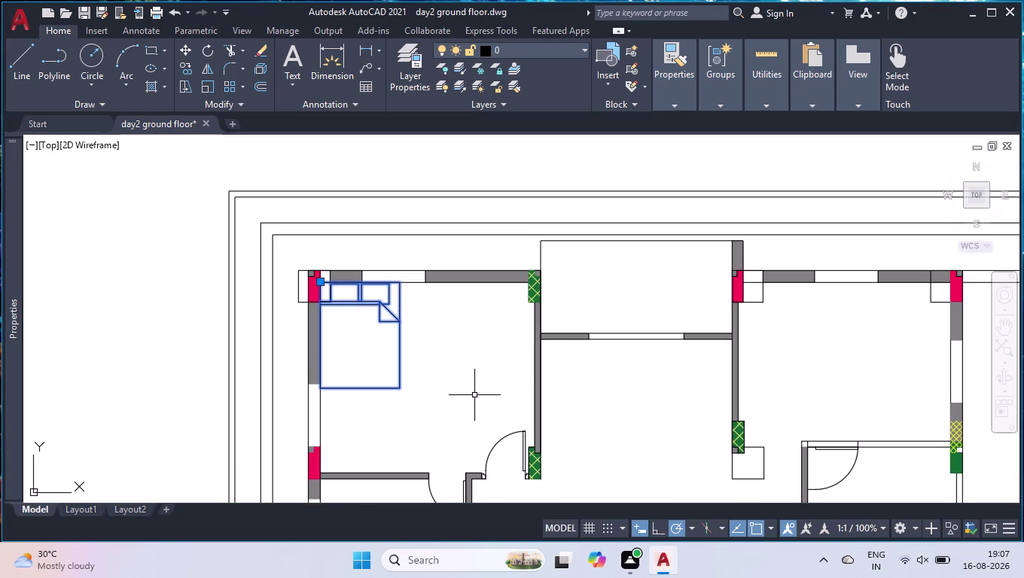
scroll(up, 3)
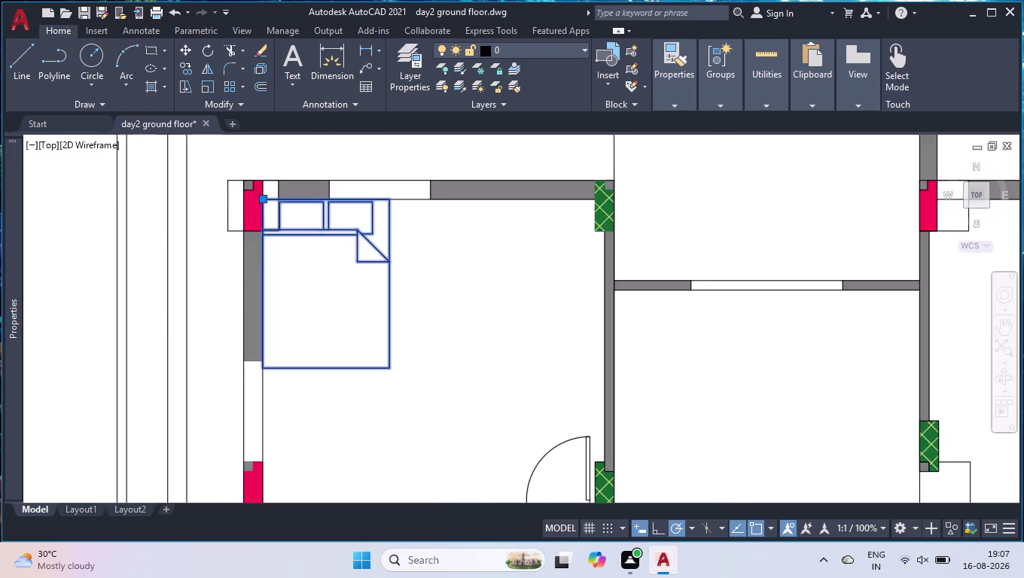
scroll(down, 3)
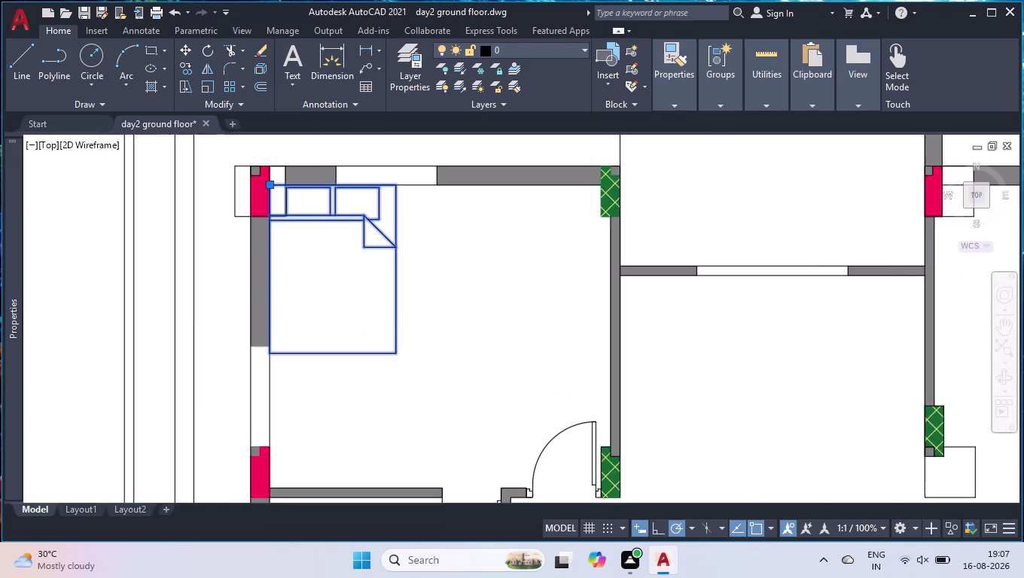
Scale the bed down from its corner with a picked scale factor.
text(sca)
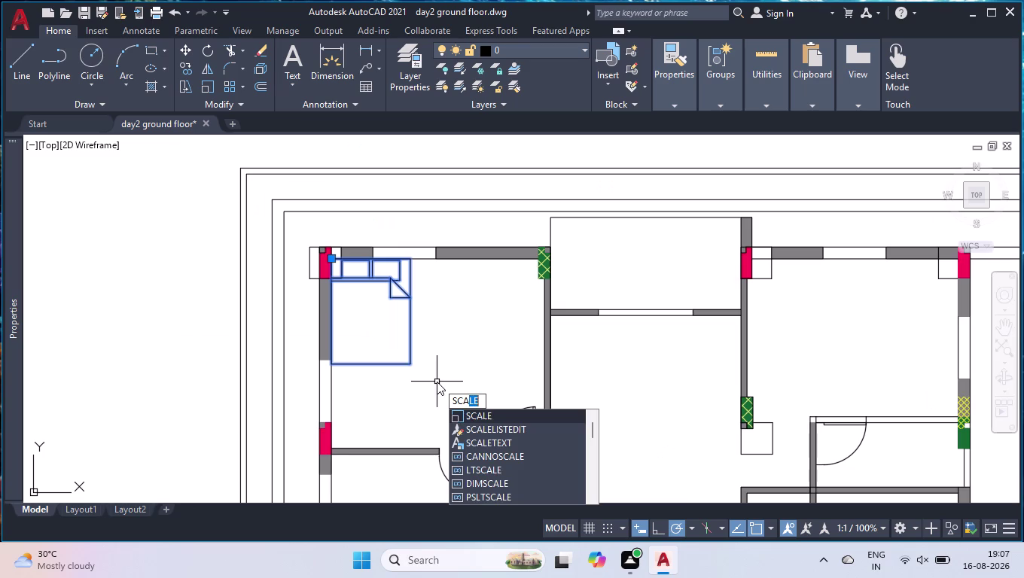
key(Return)
scroll(up, 3)
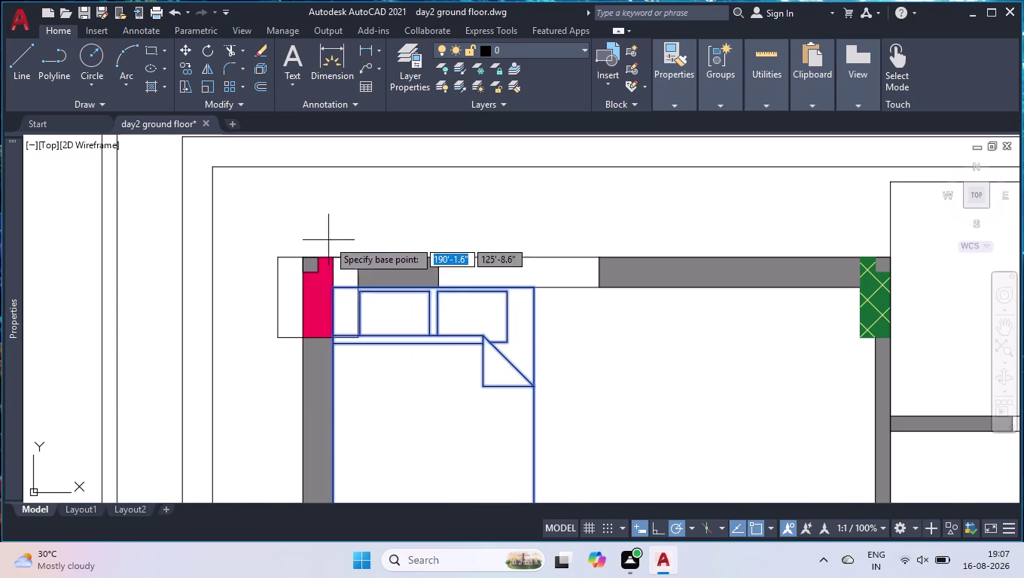
scroll(up, 3)
scroll(up, 3)
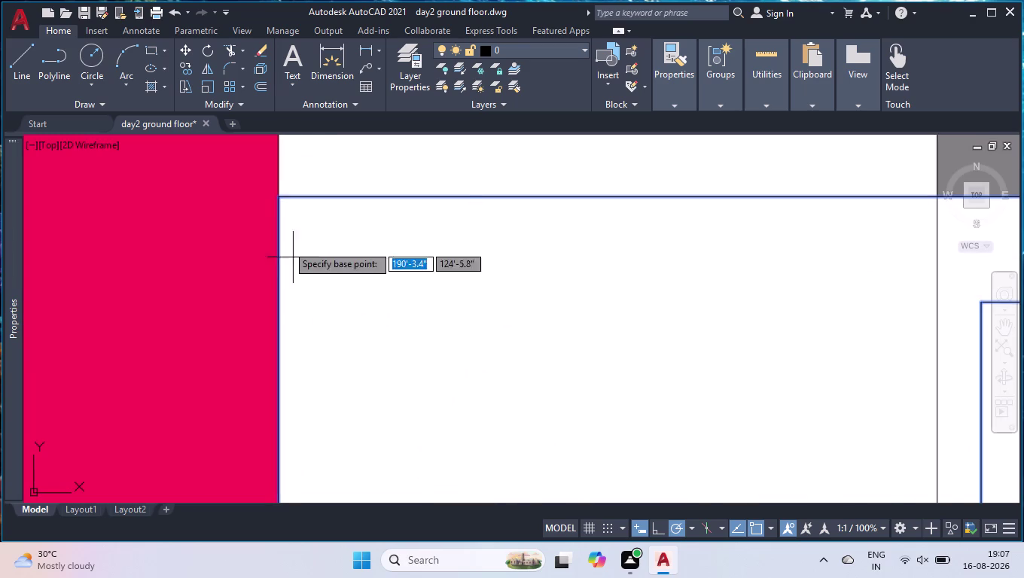
click(279, 196)
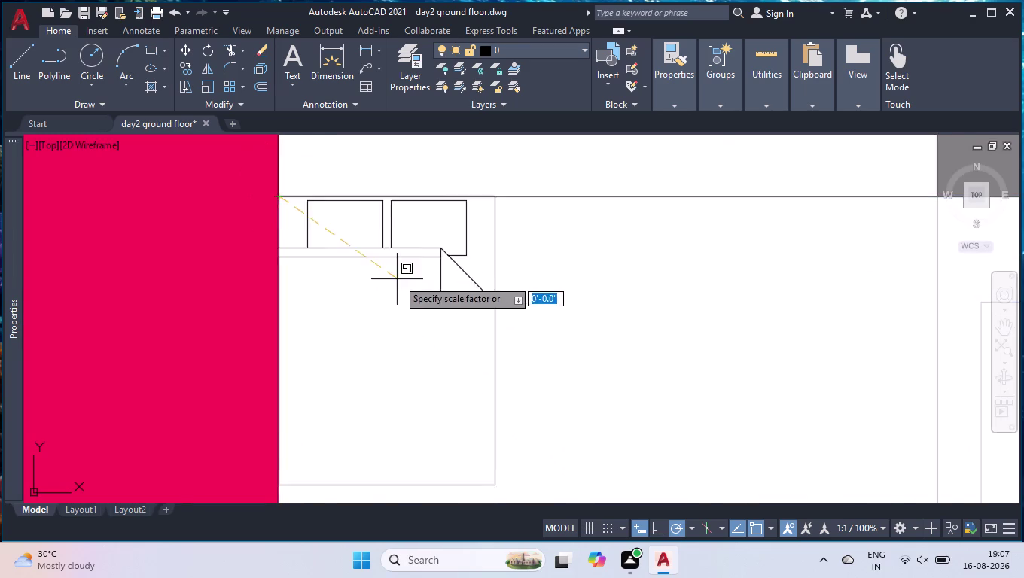
scroll(down, 3)
scroll(down, 3)
scroll(down, 3)
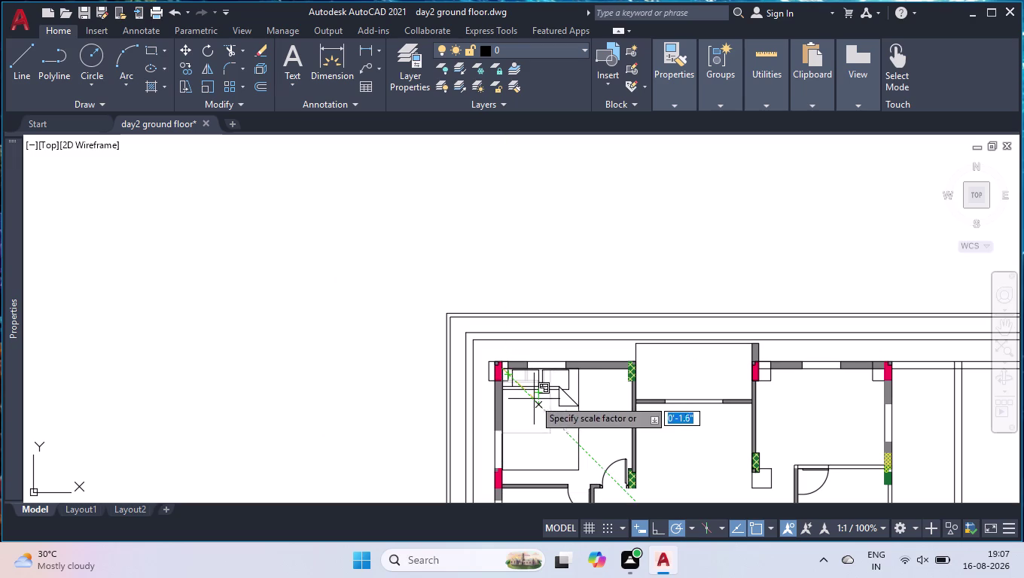
scroll(up, 3)
scroll(down, 3)
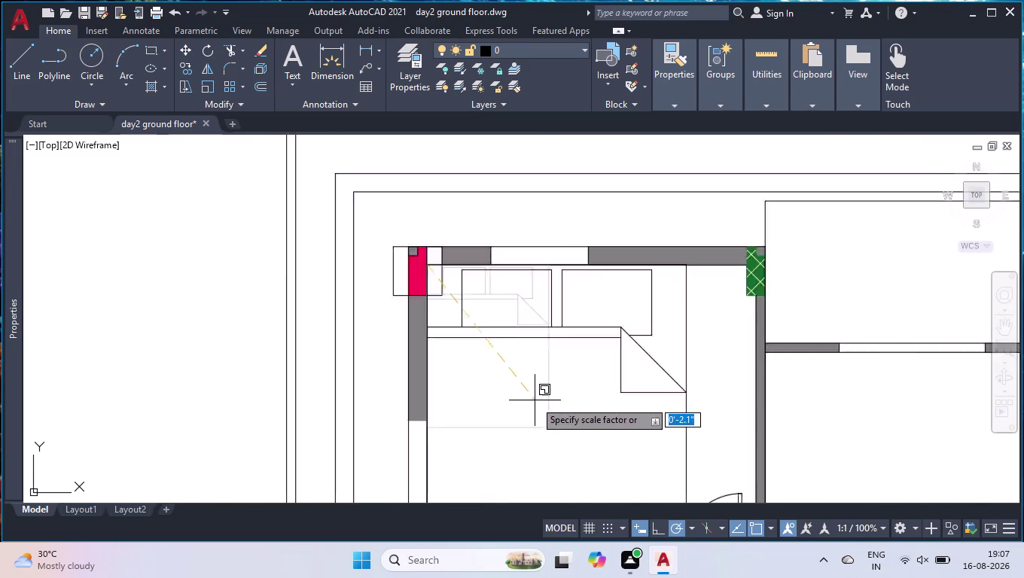
scroll(down, 3)
click(521, 372)
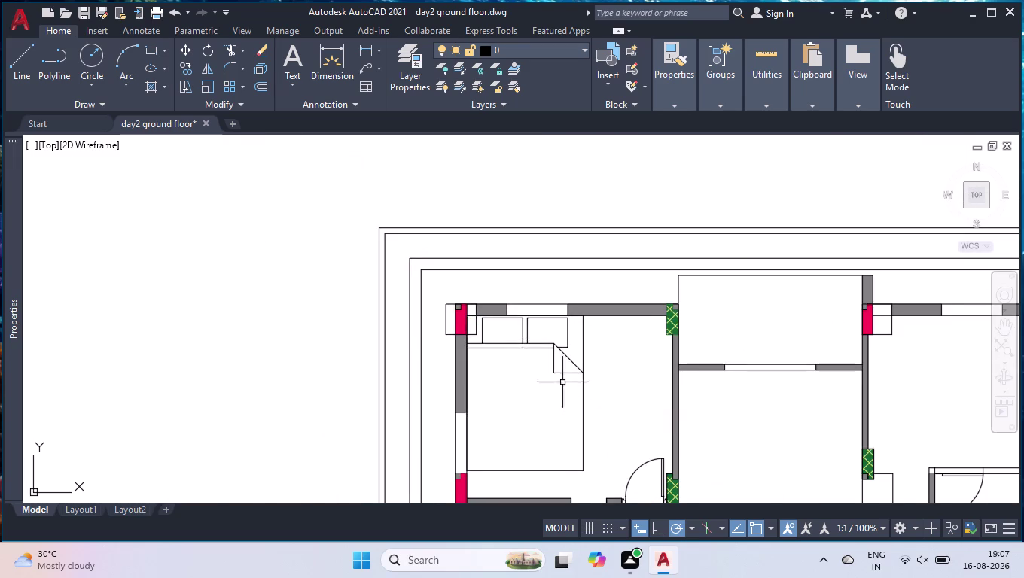
scroll(down, 3)
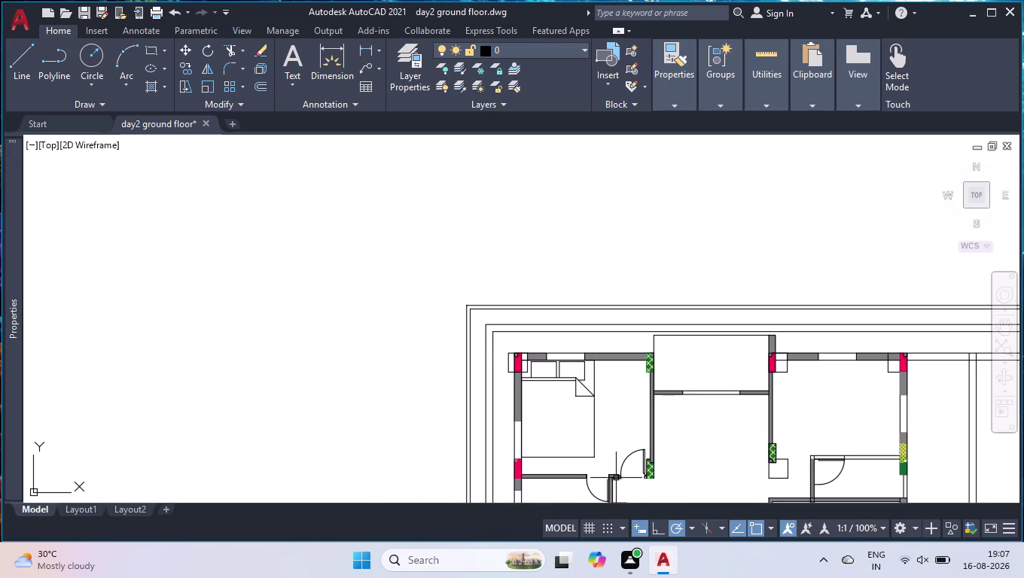
scroll(up, 3)
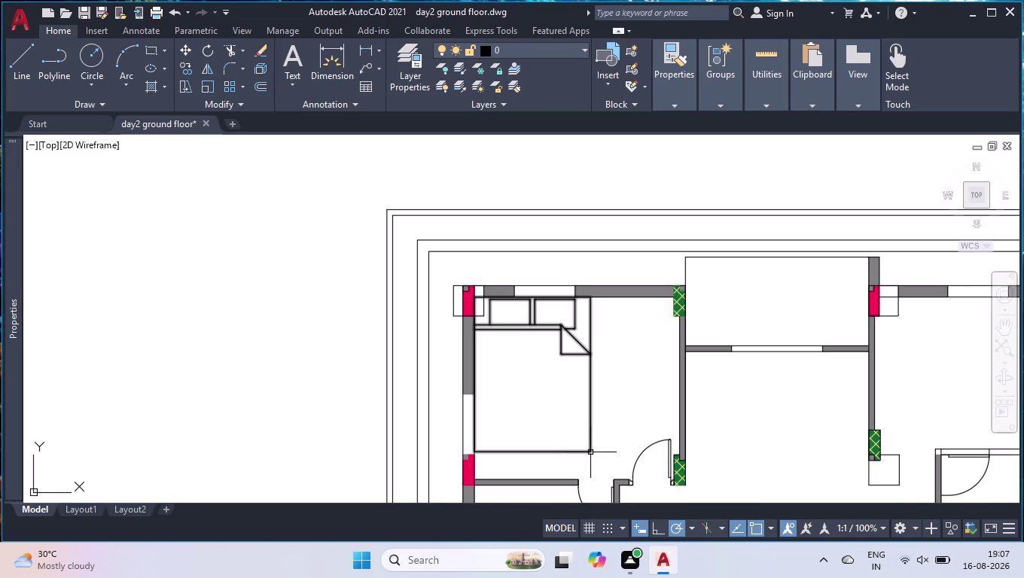
Scale the bed down again from a new base point so it fits the bedroom.
key(space)
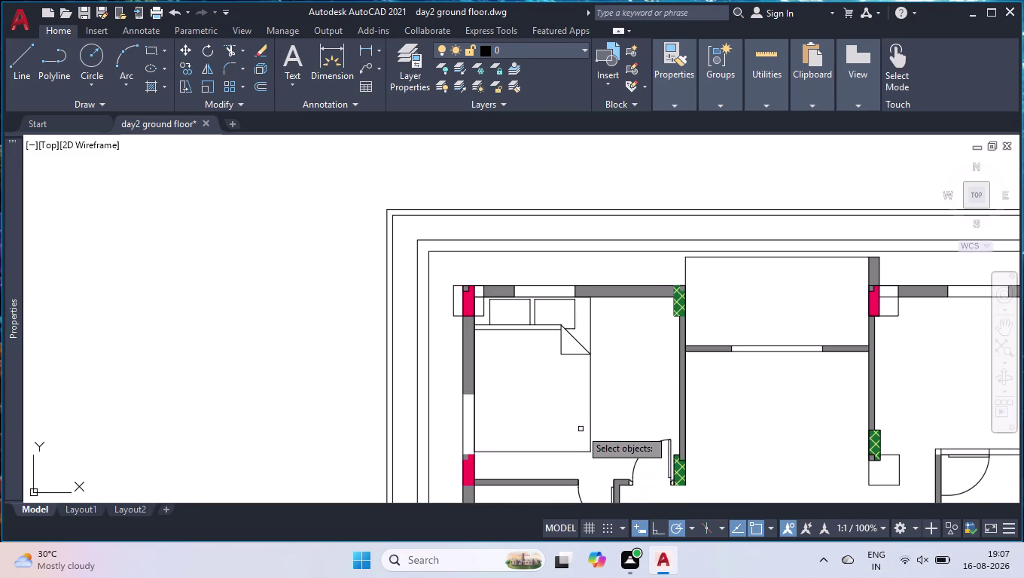
click(592, 423)
key(Return)
key(Return)
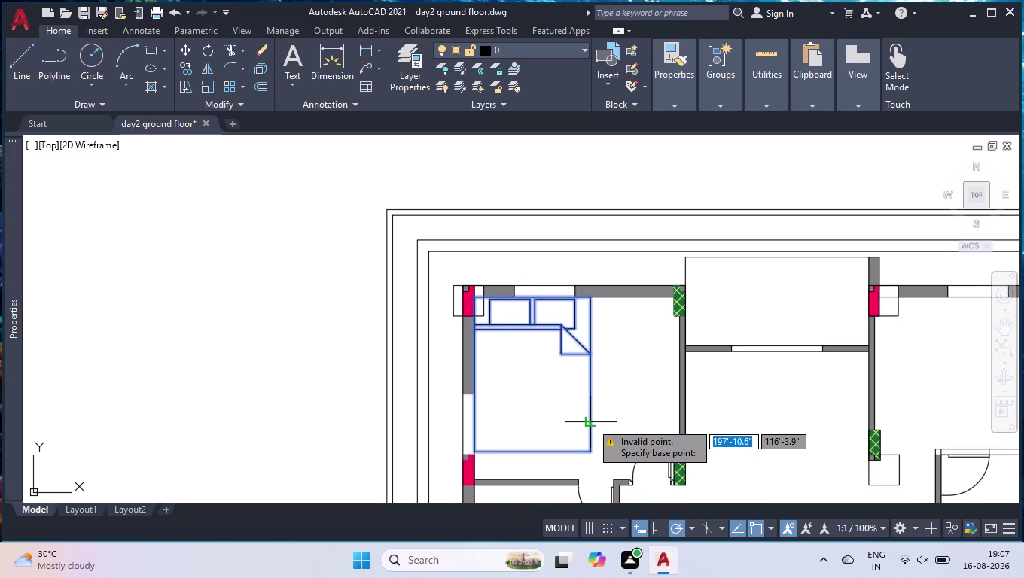
click(474, 298)
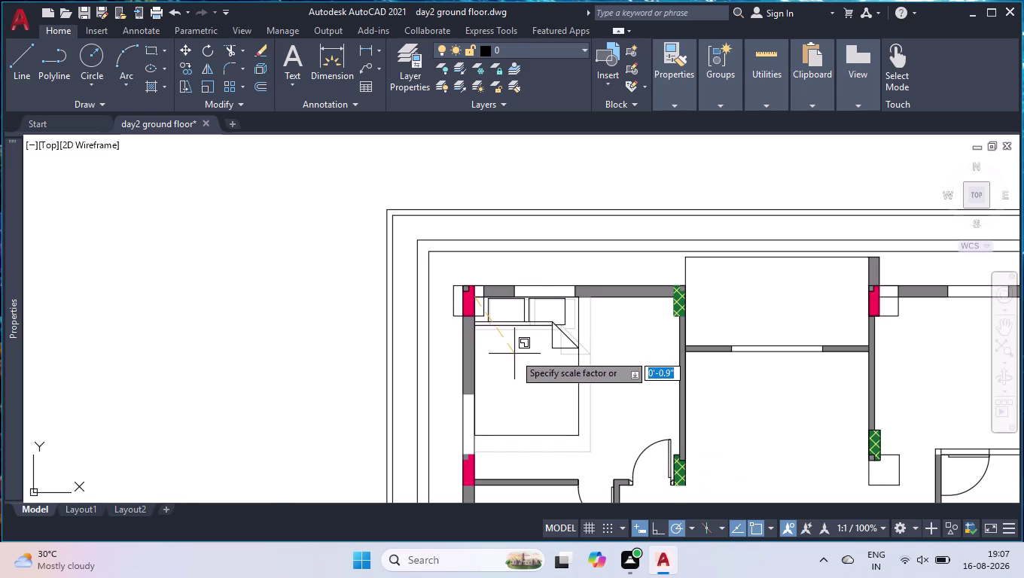
click(515, 354)
scroll(down, 3)
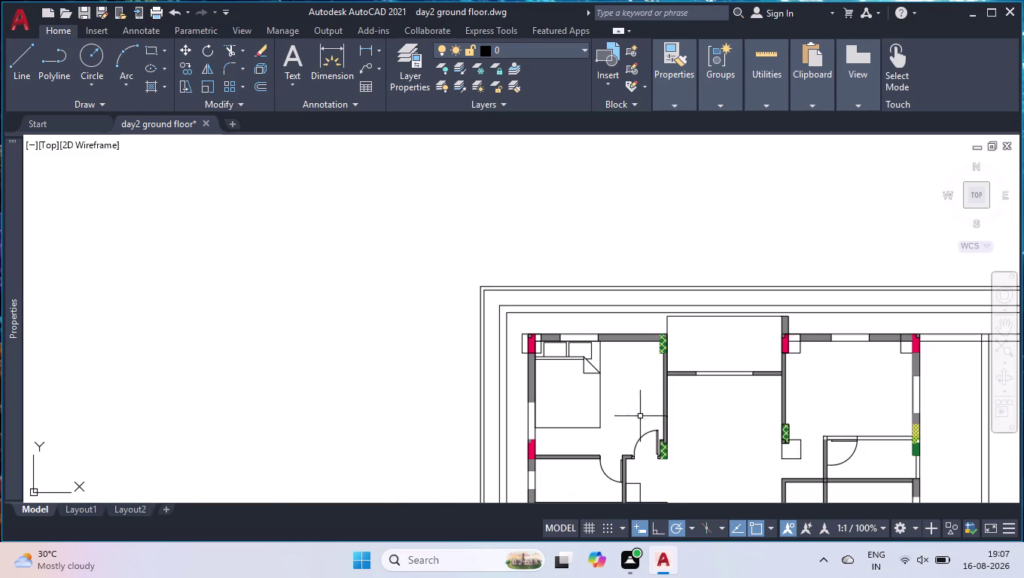
scroll(down, 3)
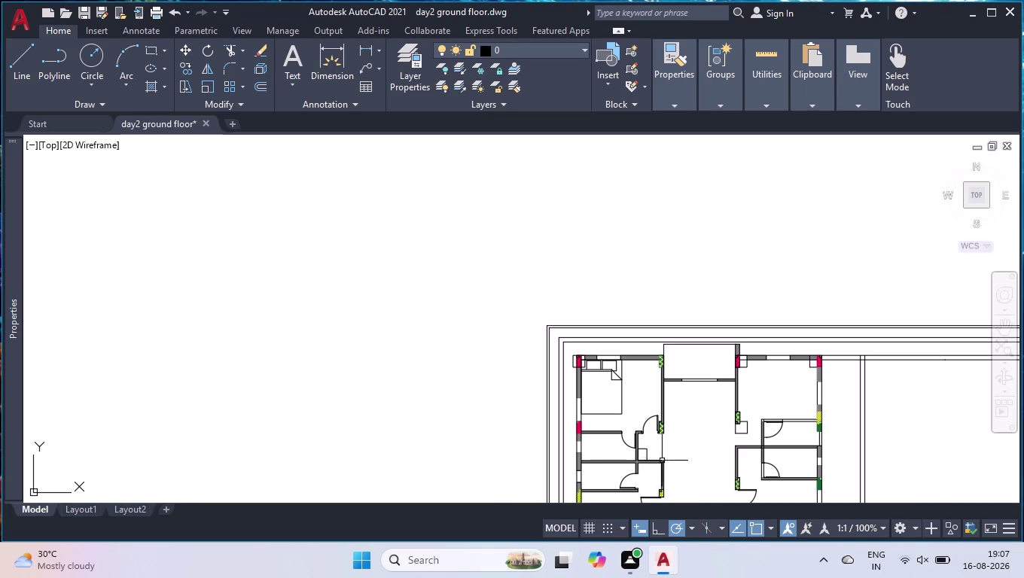
scroll(up, 3)
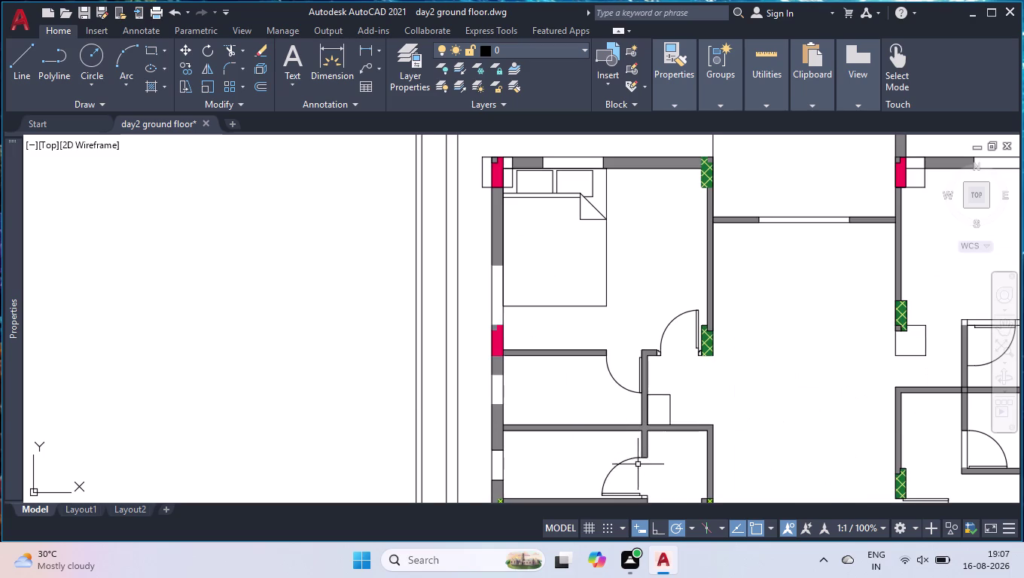
click(681, 403)
click(656, 398)
click(654, 394)
key(Delete)
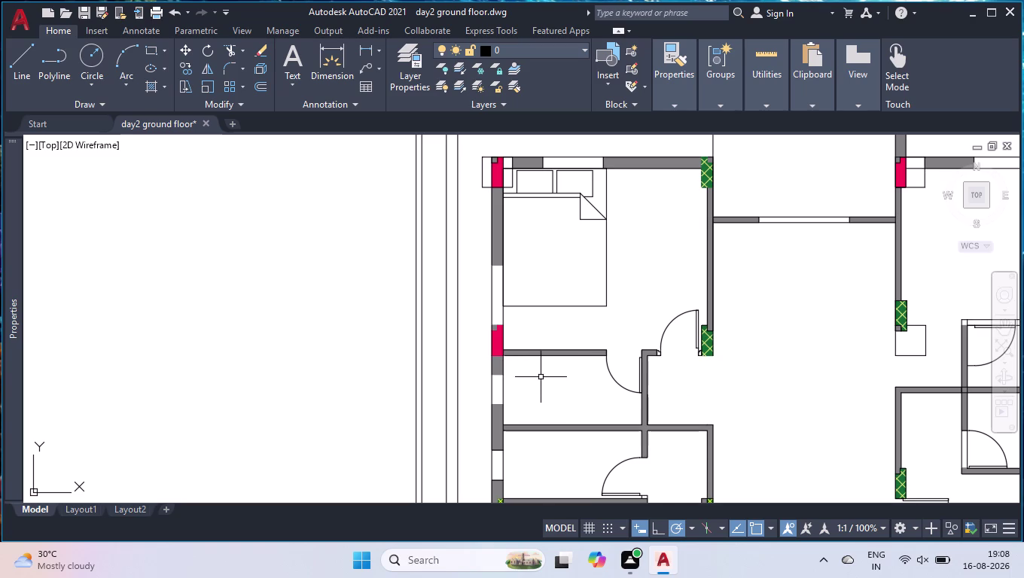
scroll(down, 3)
scroll(down, 3)
scroll(down, 3)
scroll(down, 3)
scroll(up, 3)
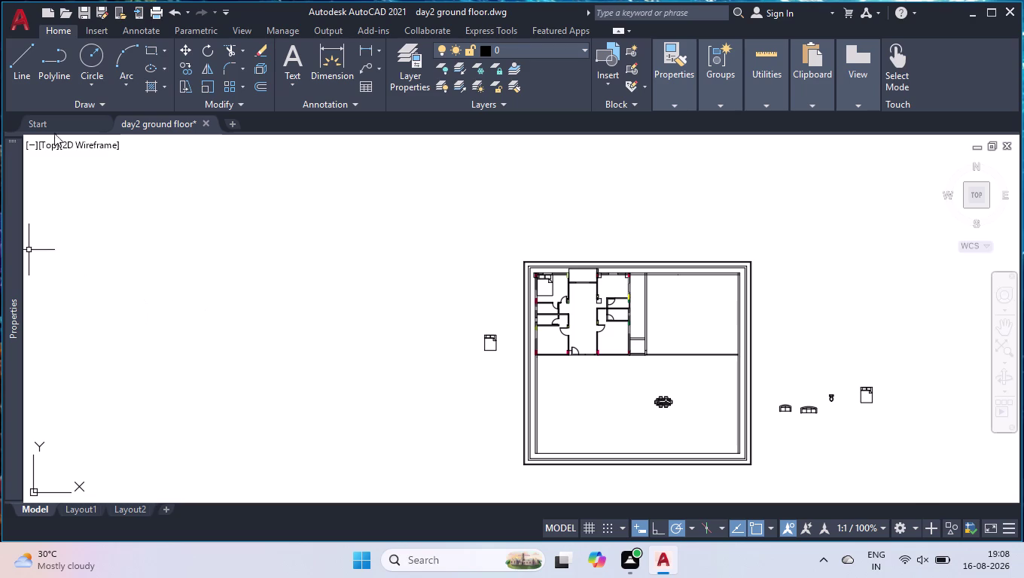
scroll(up, 3)
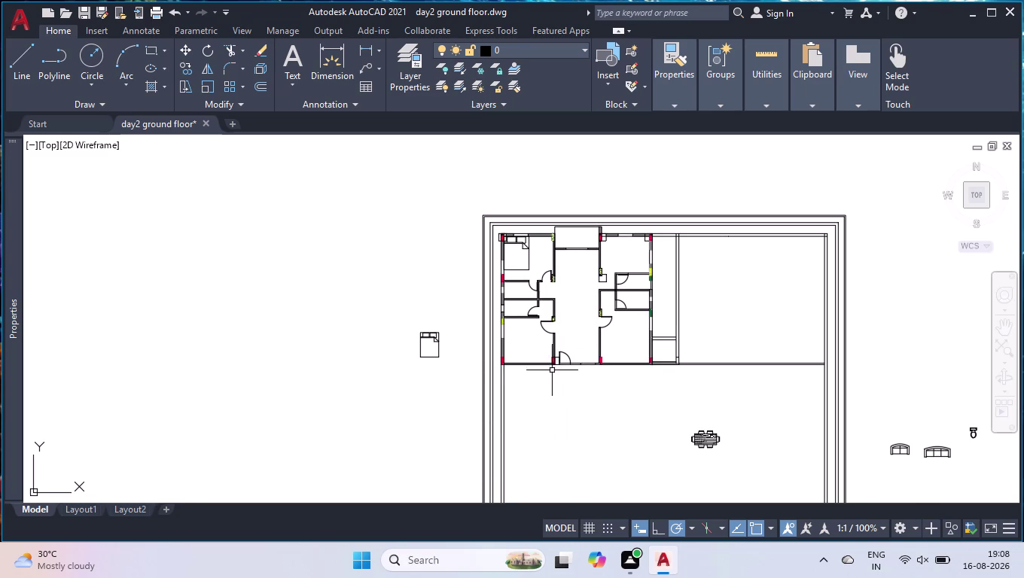
scroll(up, 3)
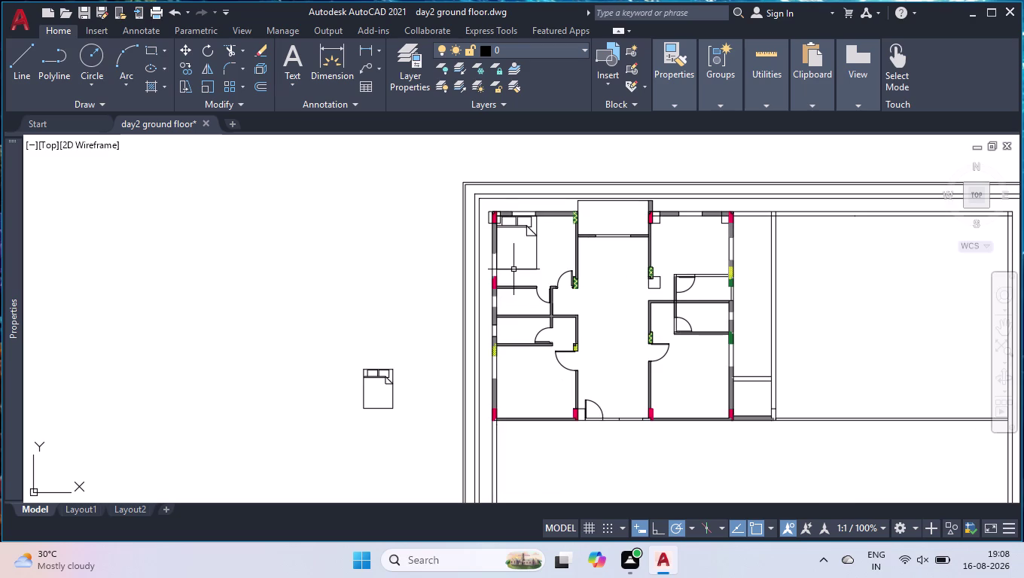
Select the spare bed and start moving it from its headboard midpoint.
drag(424, 347, 421, 354)
click(353, 434)
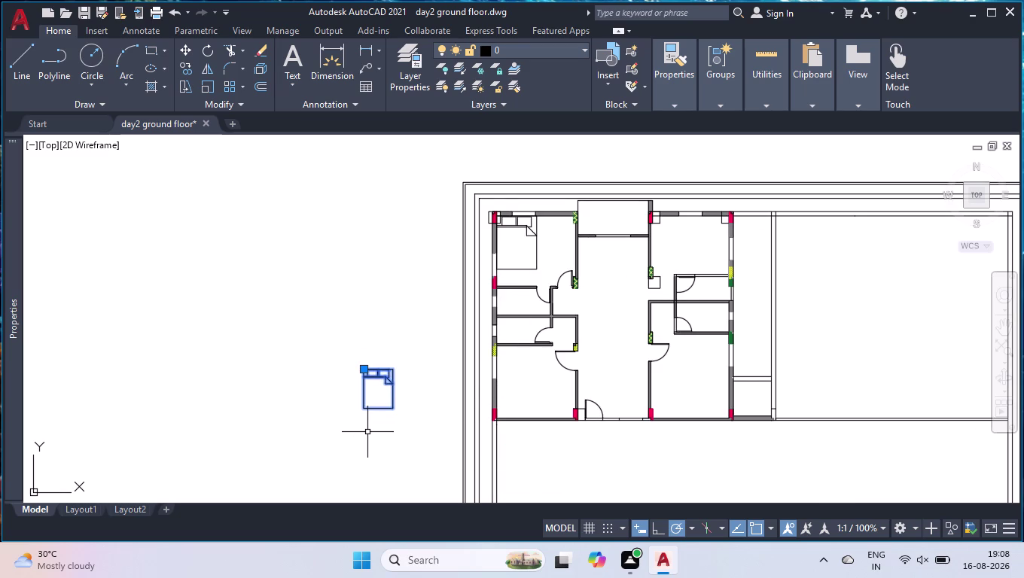
text(mov)
key(Return)
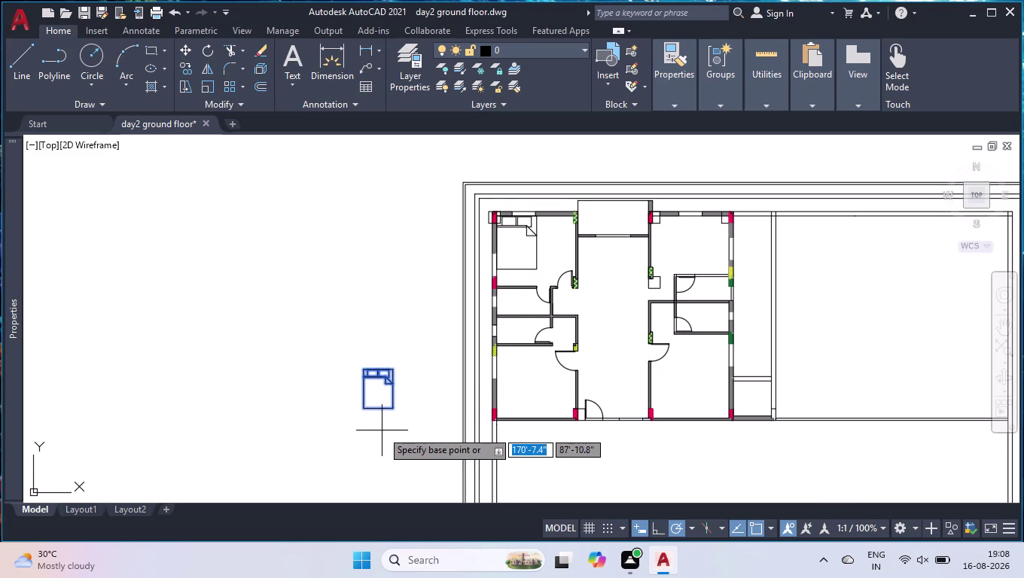
scroll(up, 3)
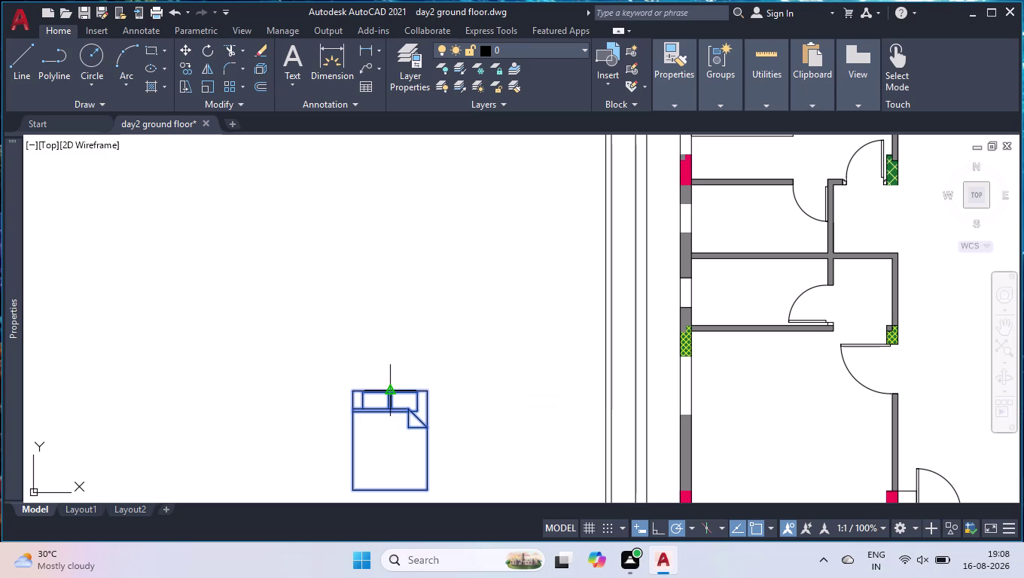
click(389, 389)
Drop the headboard at the M2P midpoint between the bedroom wall's two ends.
key(m)
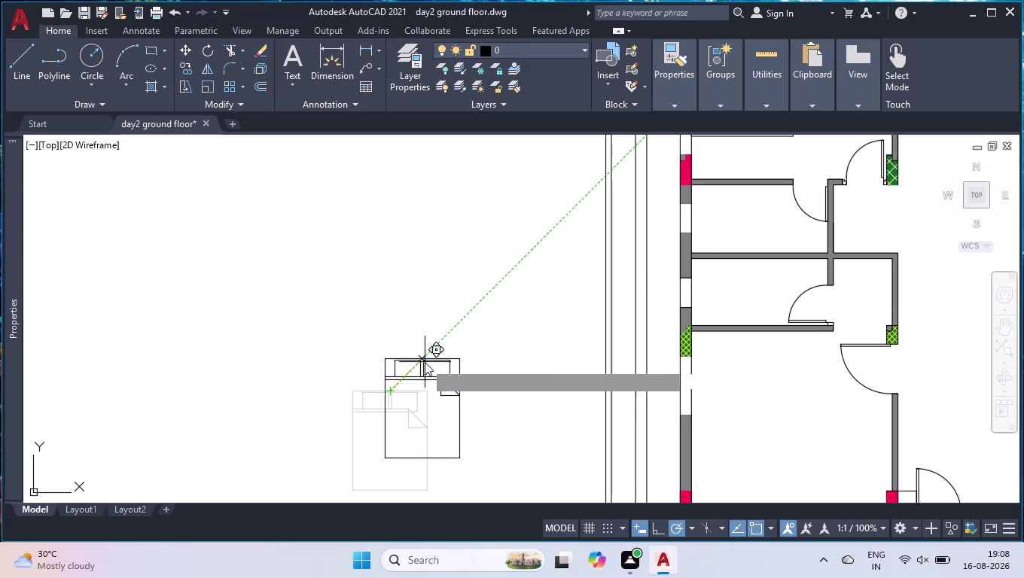
text(2p)
key(Return)
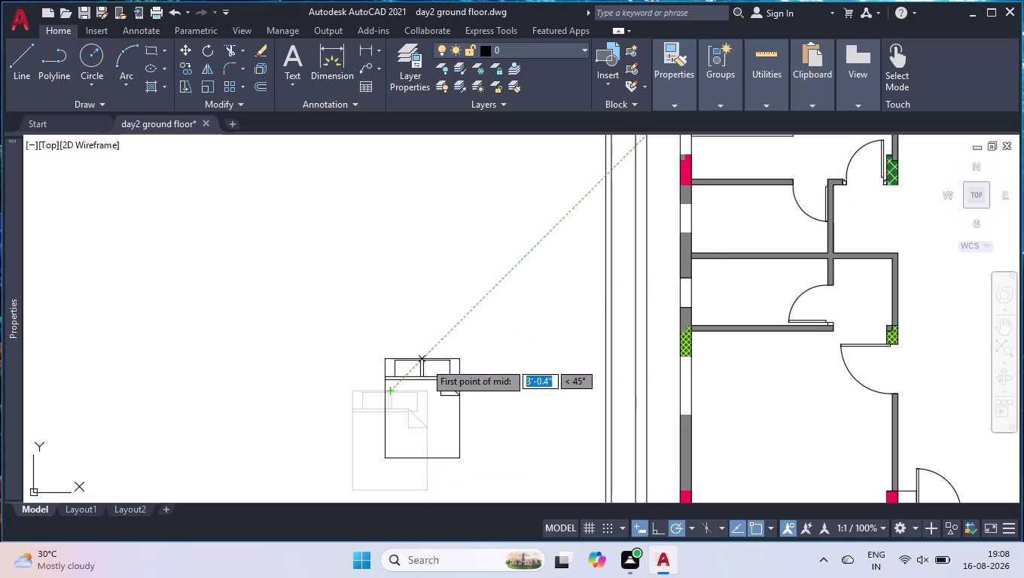
scroll(down, 3)
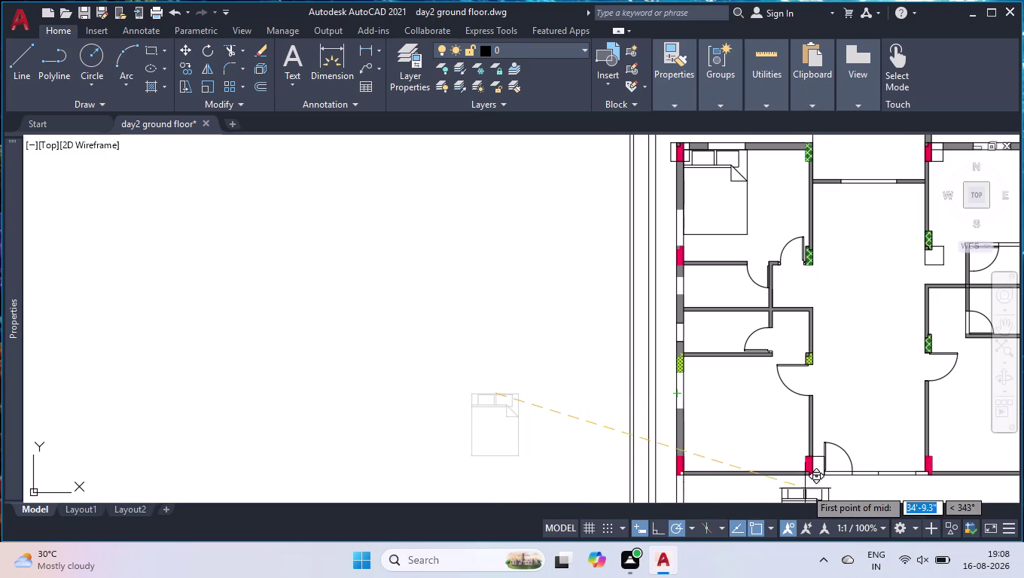
scroll(up, 3)
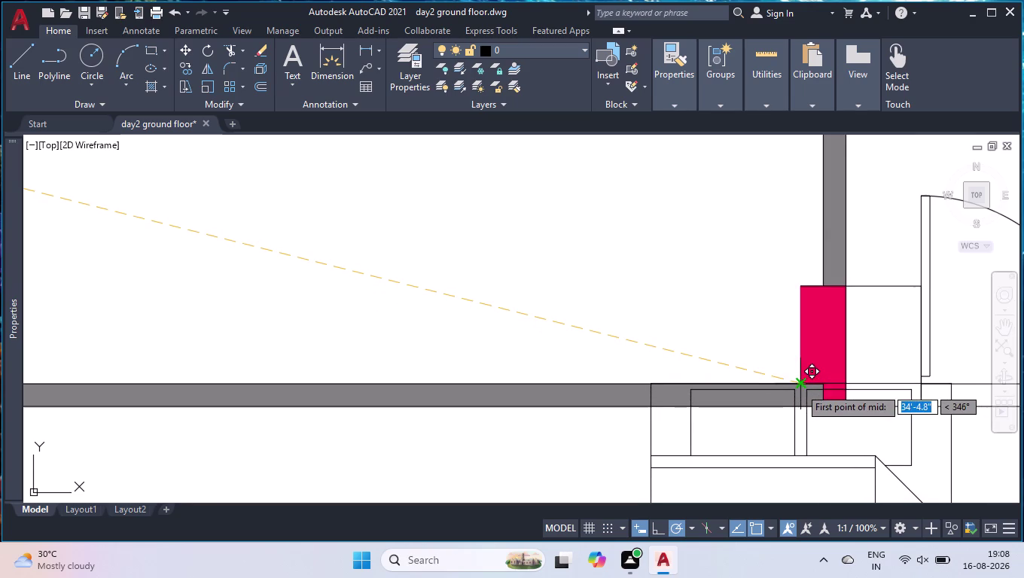
click(798, 383)
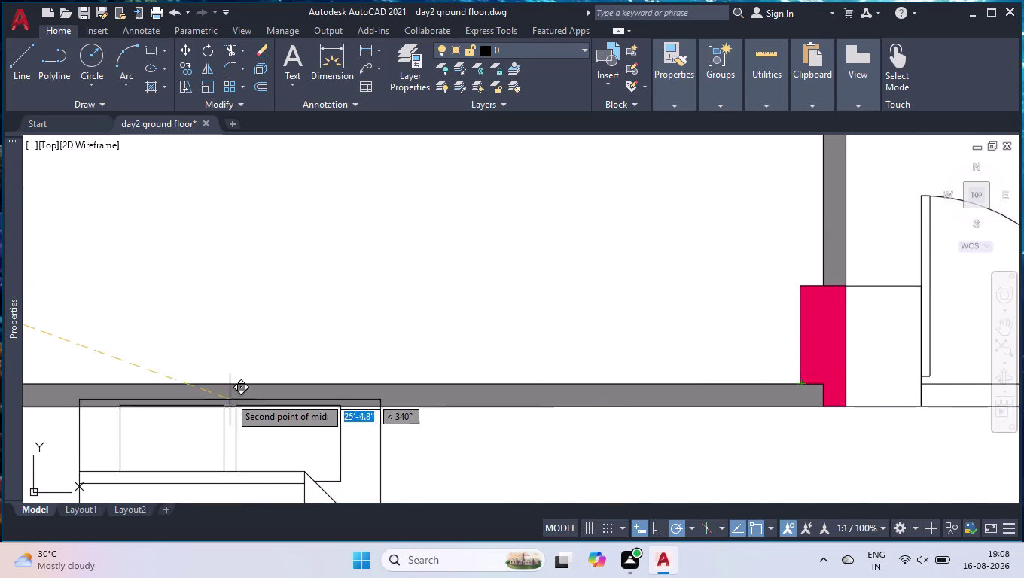
scroll(down, 3)
scroll(up, 3)
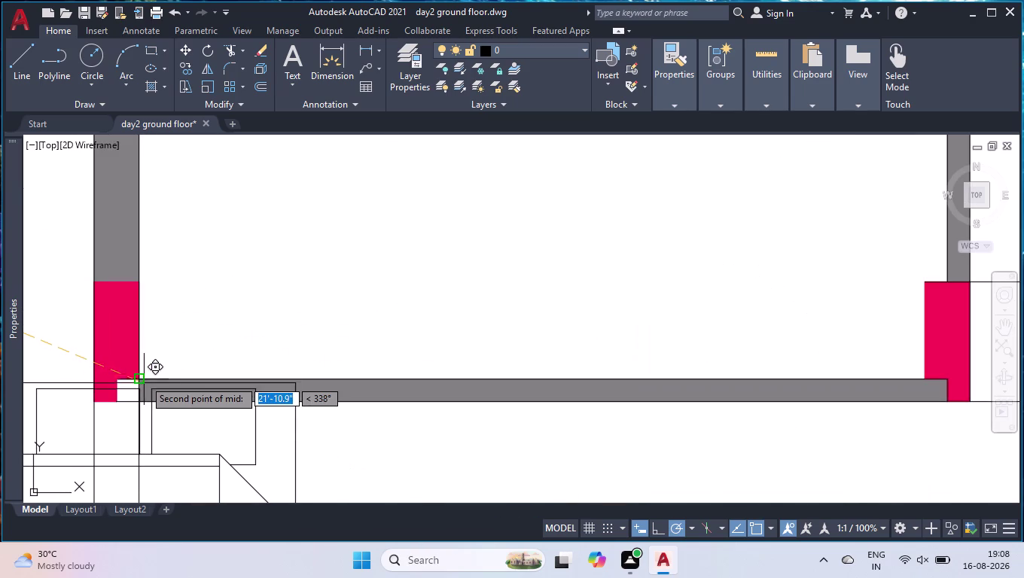
click(143, 378)
scroll(down, 3)
drag(632, 431, 618, 436)
click(364, 450)
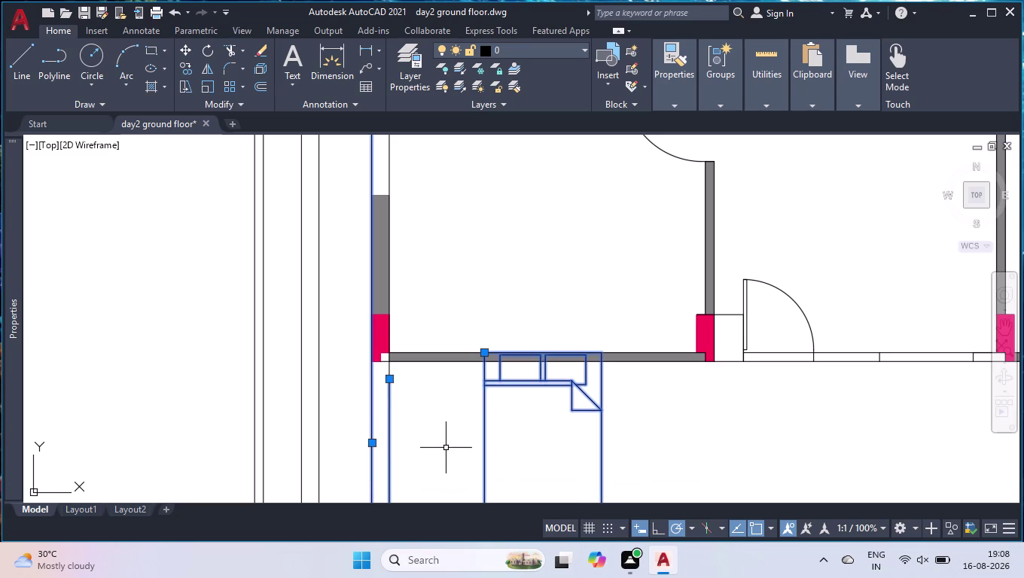
Mirror the second bed across the wall line, erasing the original copy.
key(space)
key(space)
key(space)
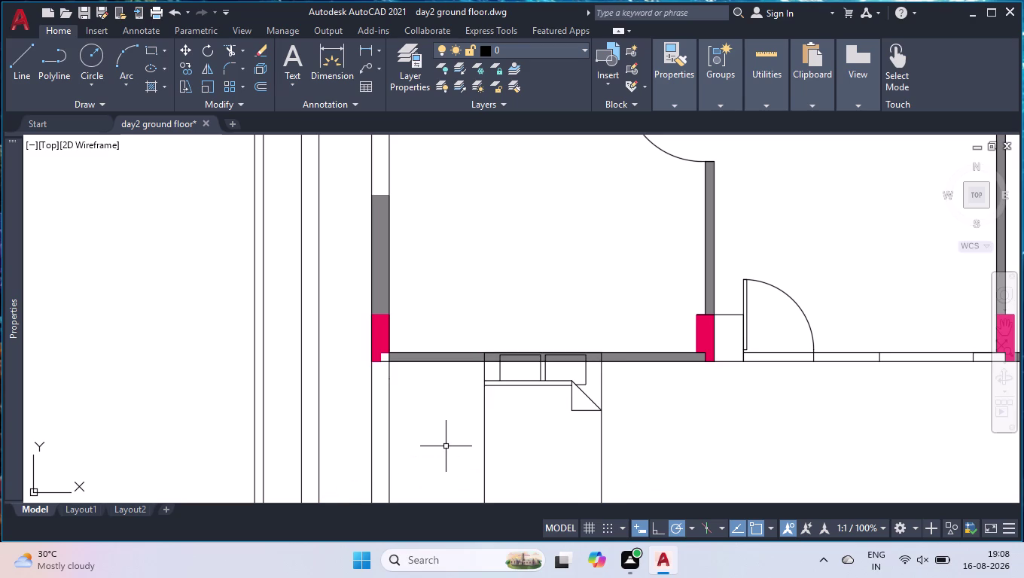
click(626, 422)
click(477, 450)
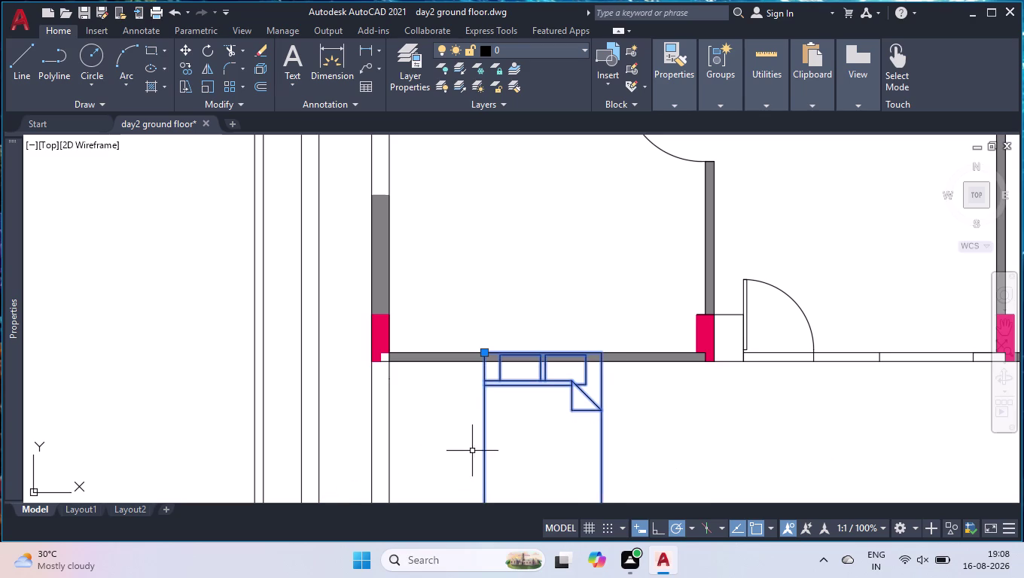
text(mi)
key(Return)
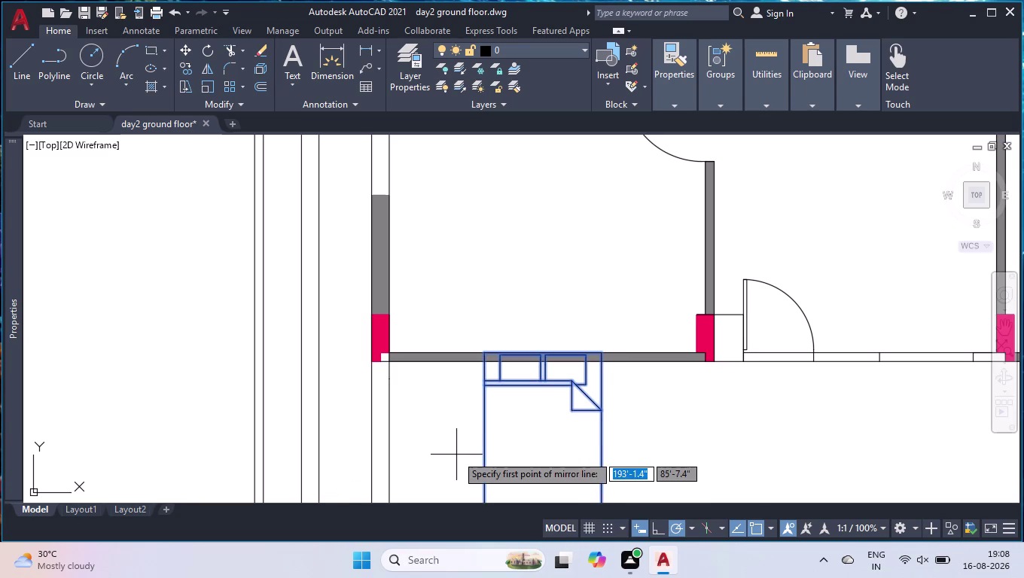
click(600, 352)
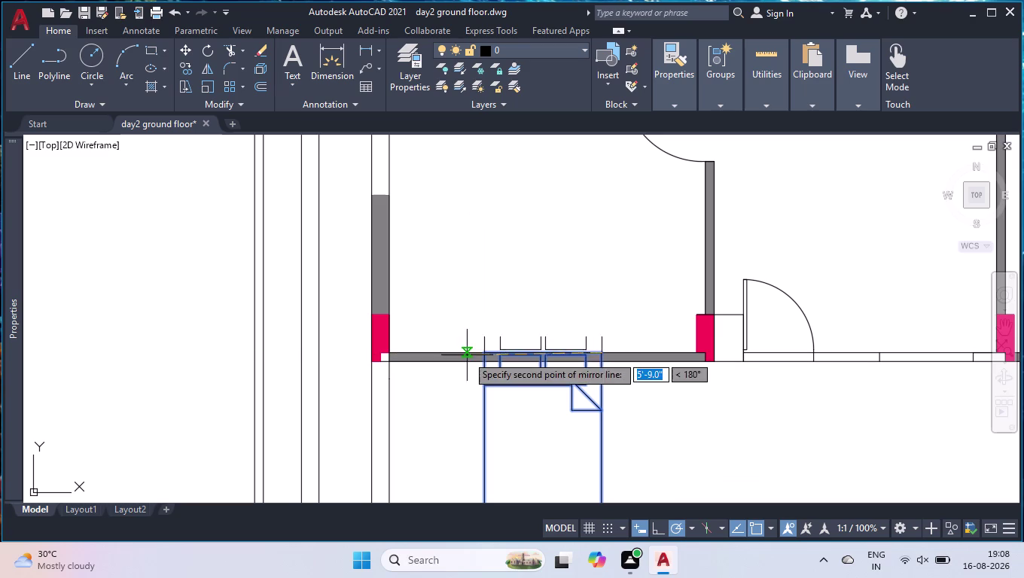
click(658, 533)
click(430, 301)
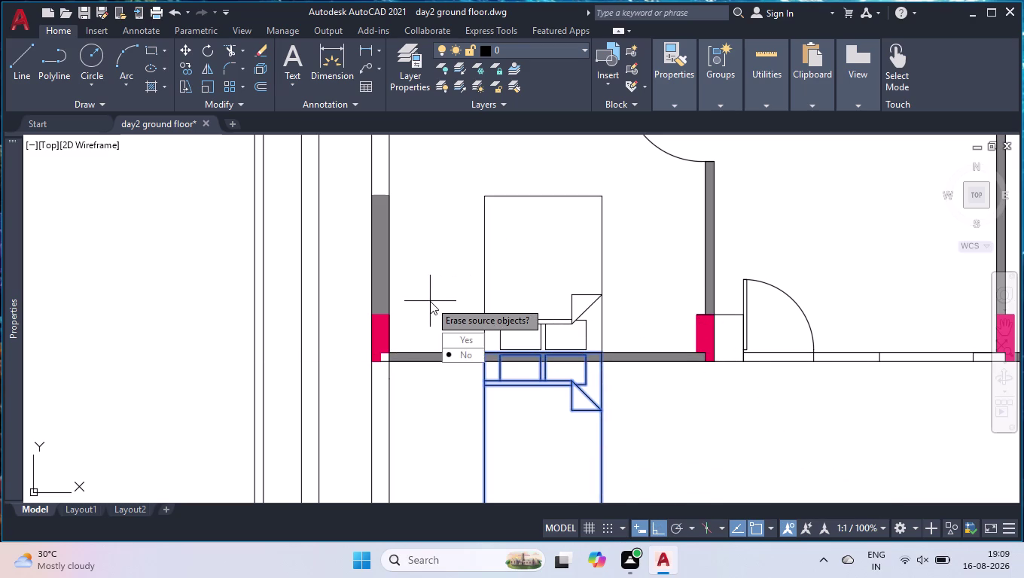
drag(466, 341, 430, 301)
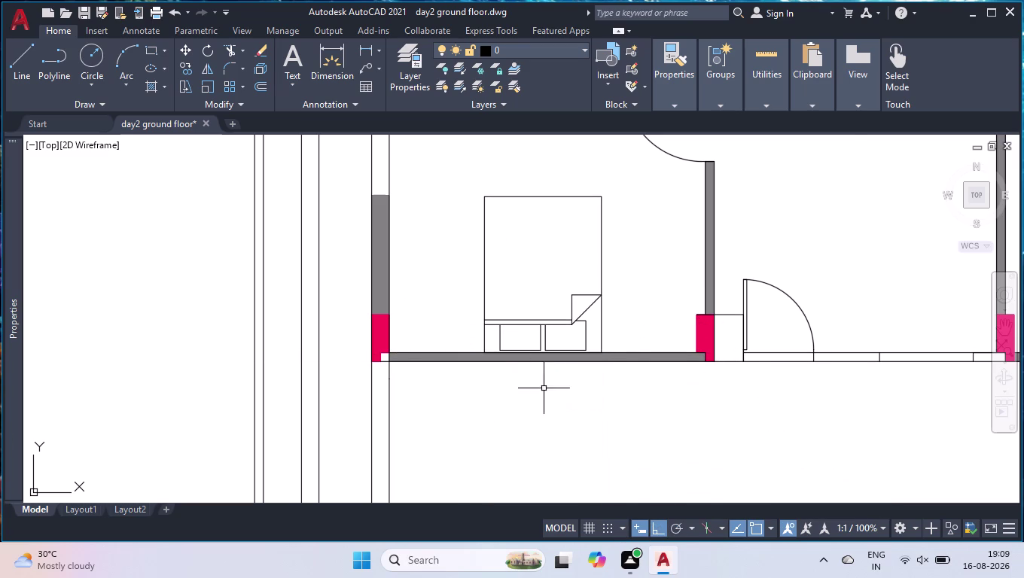
scroll(down, 3)
scroll(up, 3)
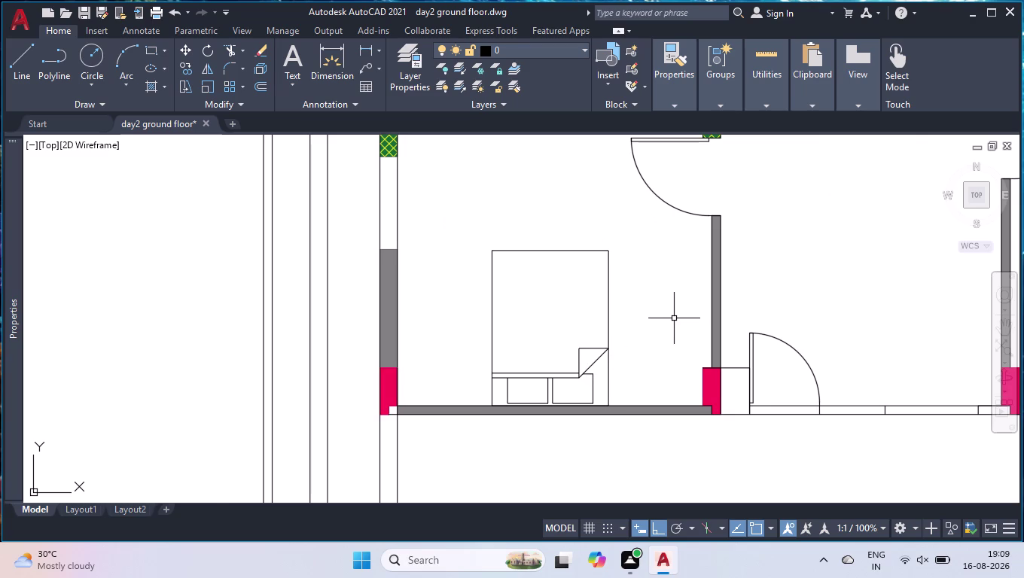
Grip-move the flipped bed further left along the wall.
click(661, 302)
click(533, 342)
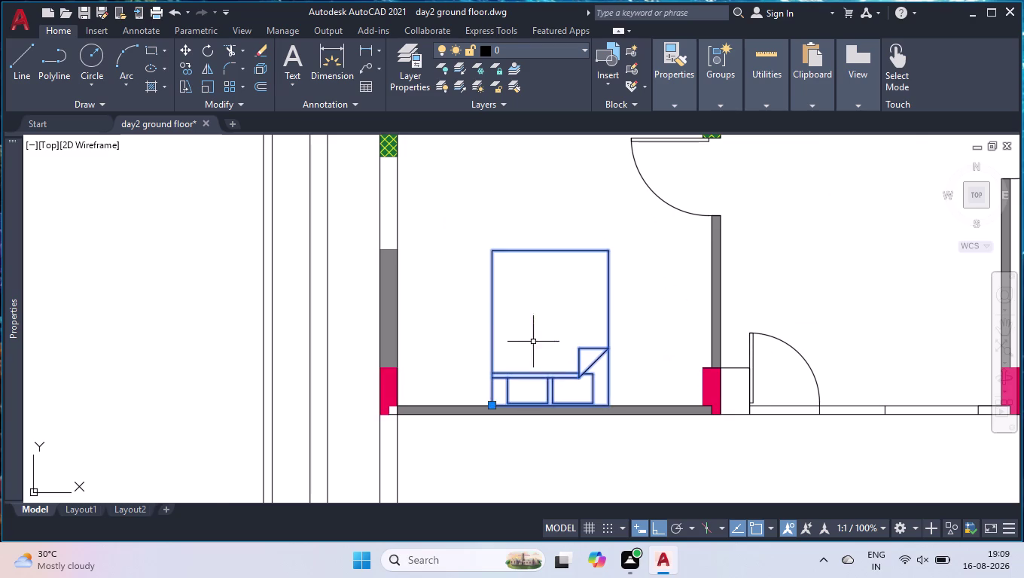
click(493, 407)
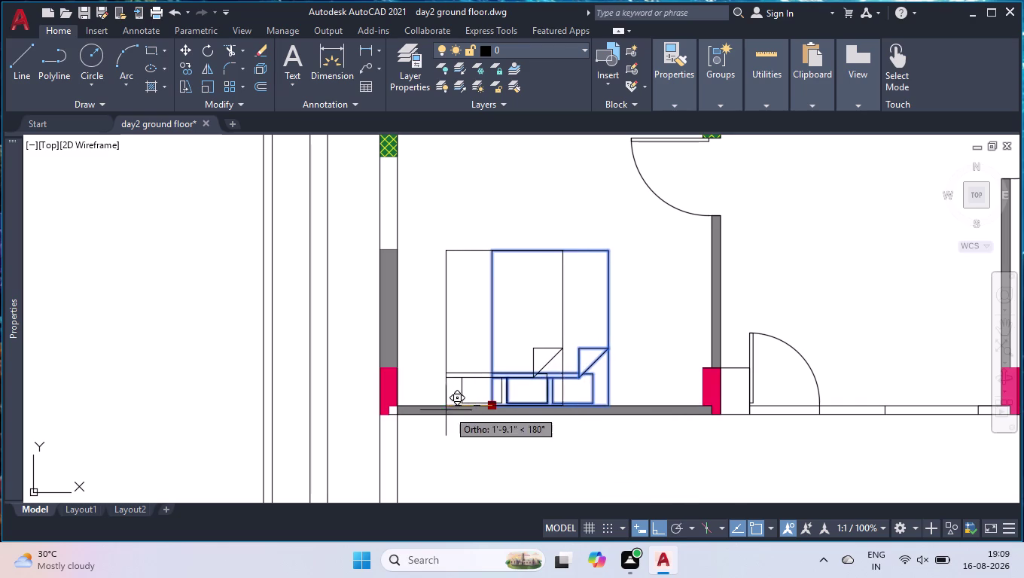
click(444, 402)
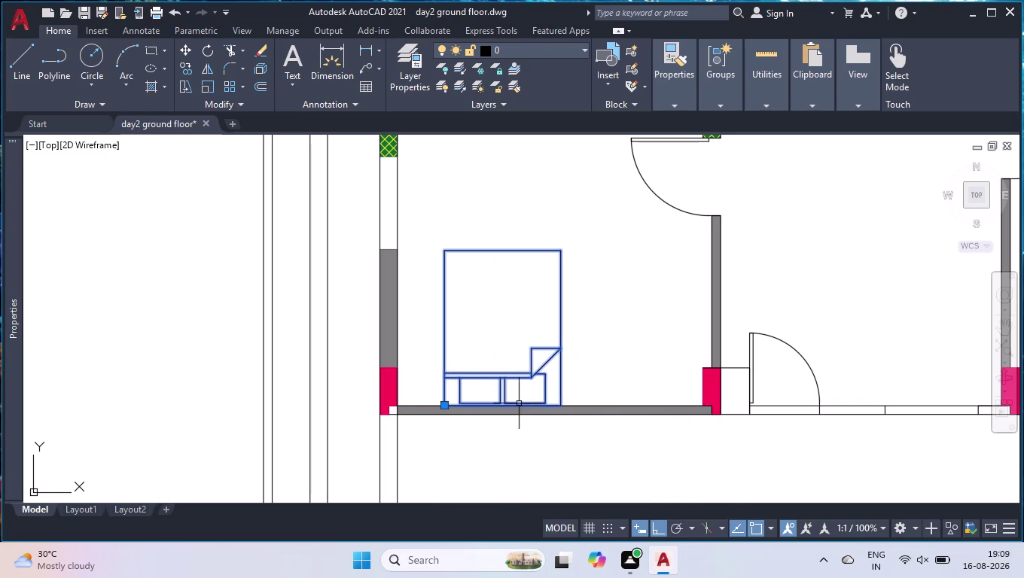
Rescale the bed from its corner base point so it fills the bedroom.
text(s)
text(ca)
key(Return)
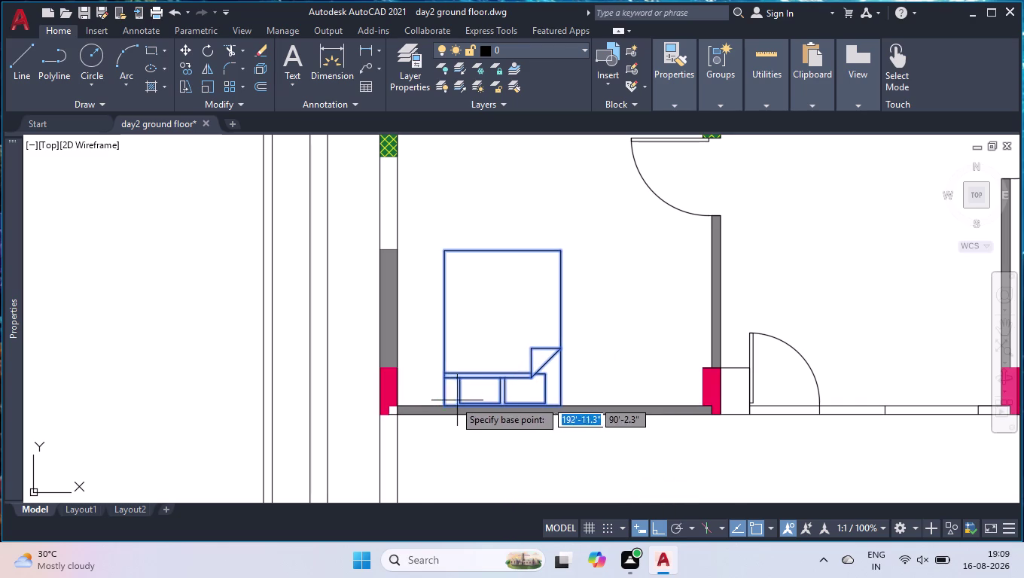
click(444, 403)
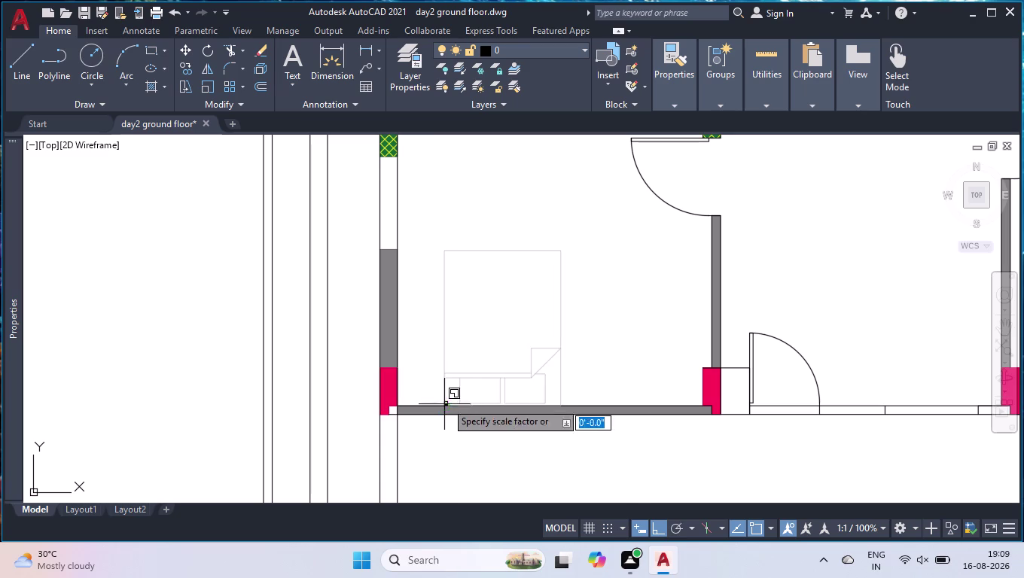
click(533, 312)
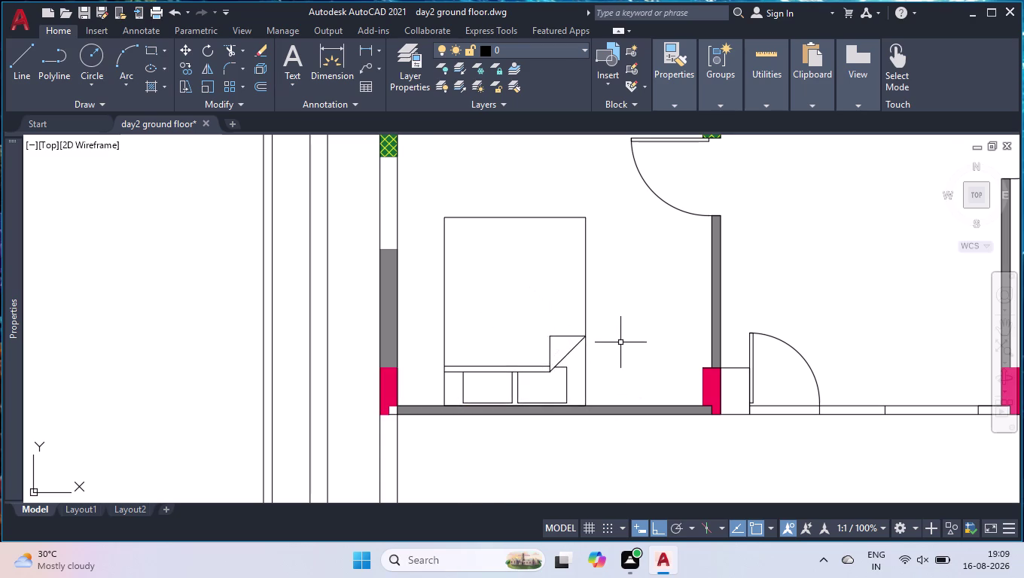
scroll(down, 3)
scroll(down, 3)
scroll(up, 3)
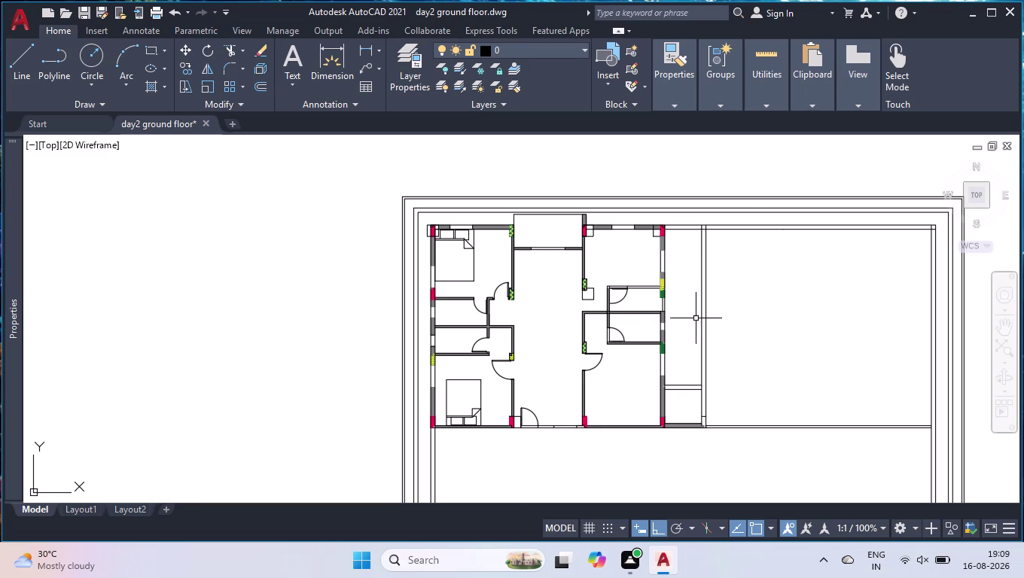
Grip-drag the dining table from outside the house into the central hall.
scroll(down, 3)
scroll(up, 3)
click(681, 425)
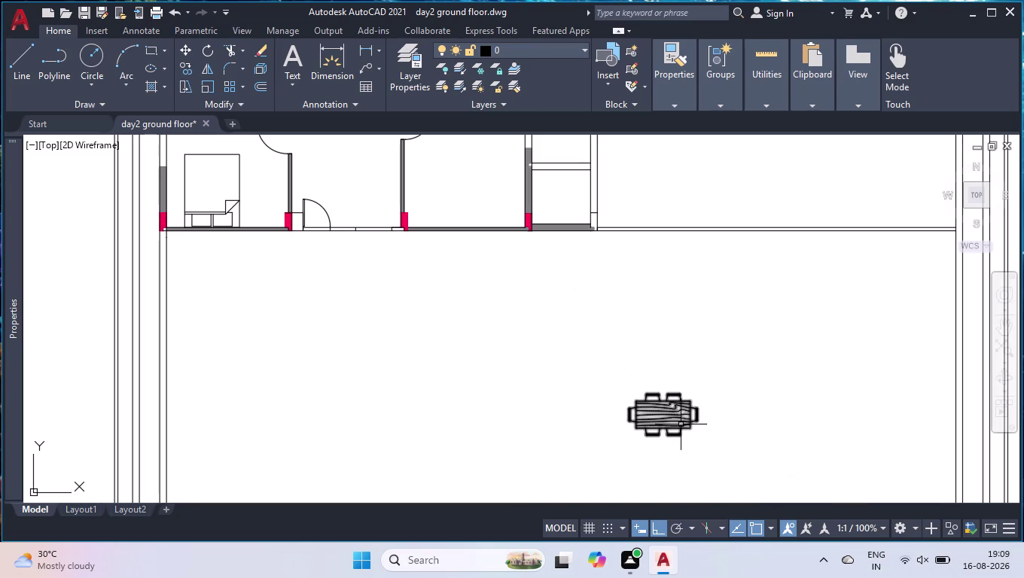
click(661, 415)
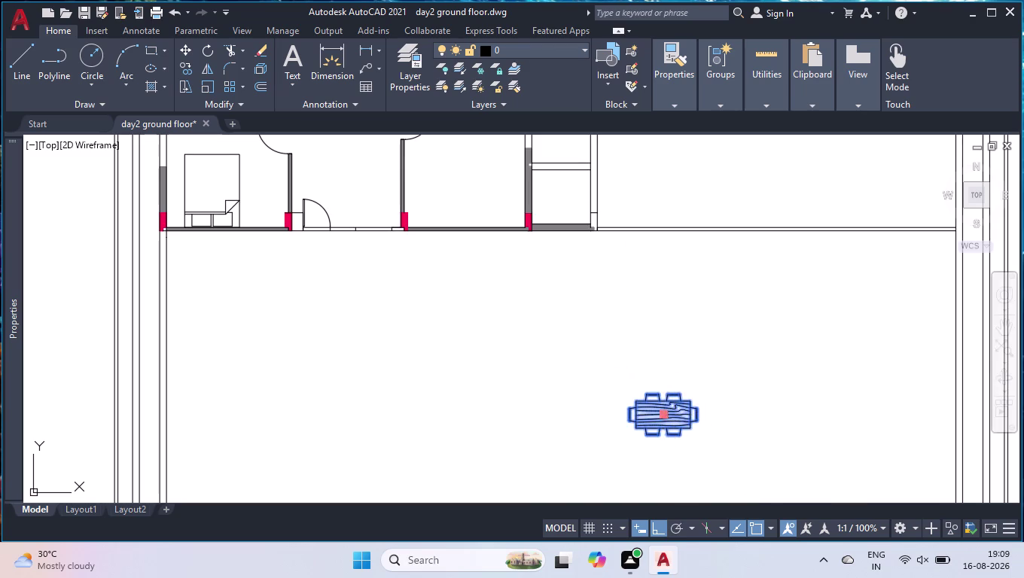
scroll(down, 3)
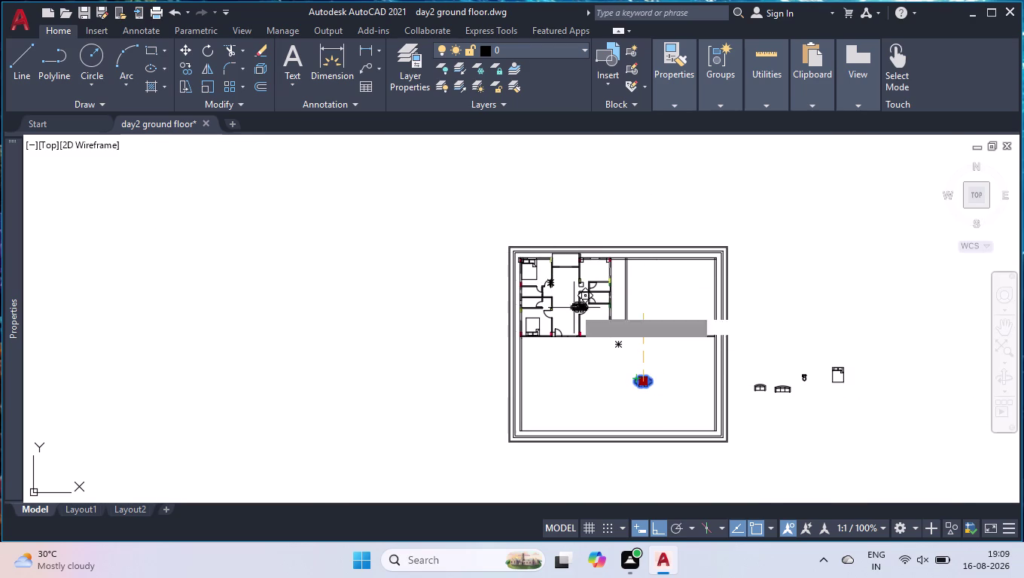
click(677, 534)
scroll(up, 3)
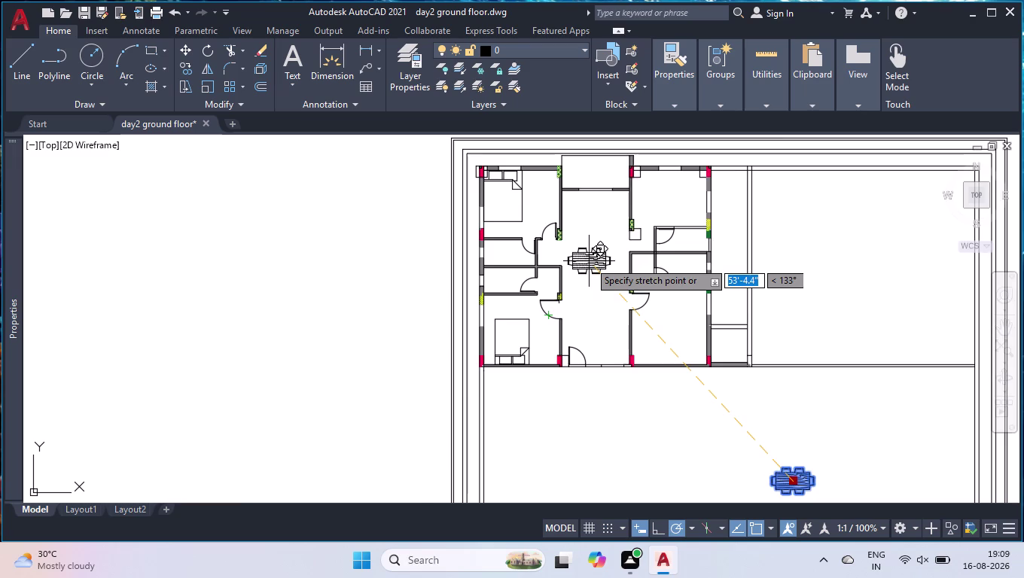
scroll(up, 3)
click(604, 248)
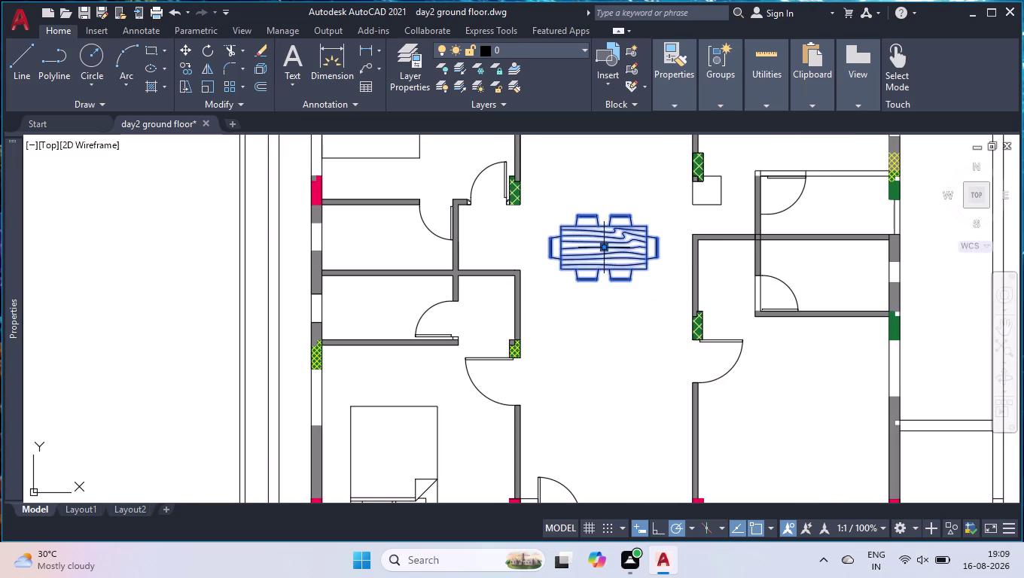
Nudge the dining table with MOVE to its final spot in the hall.
key(Return)
key(Return)
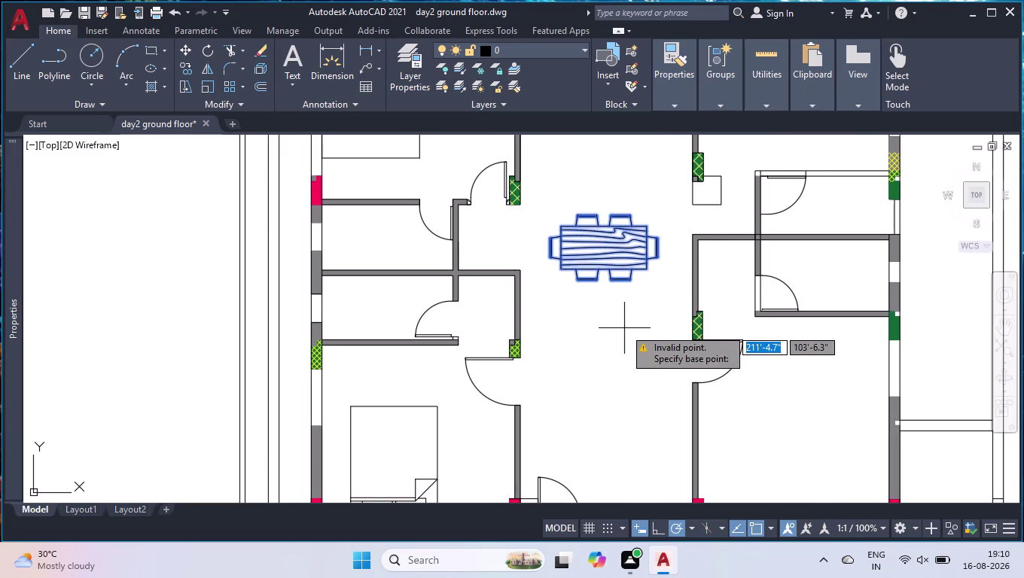
key(Return)
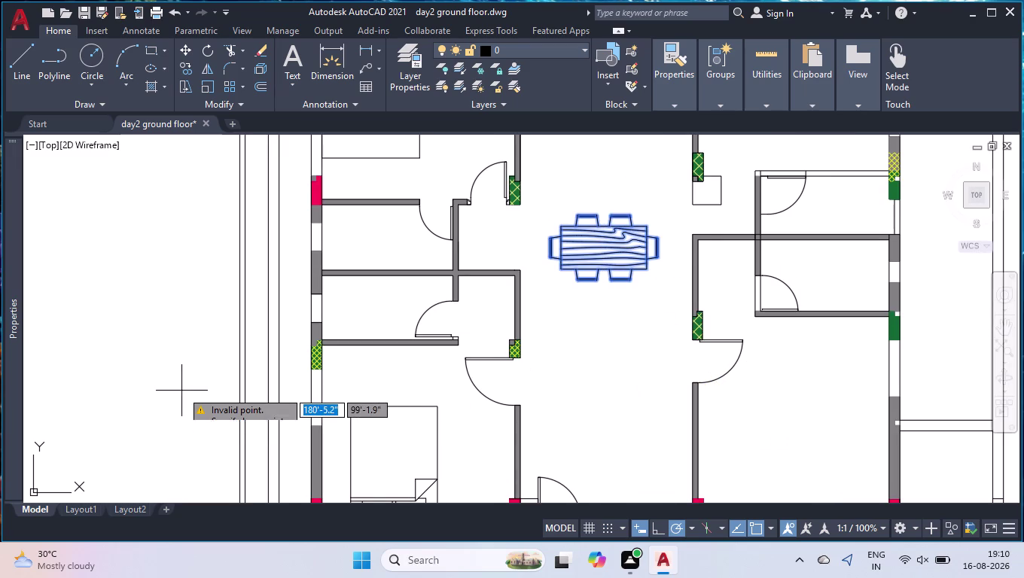
key(space)
key(l)
key(Return)
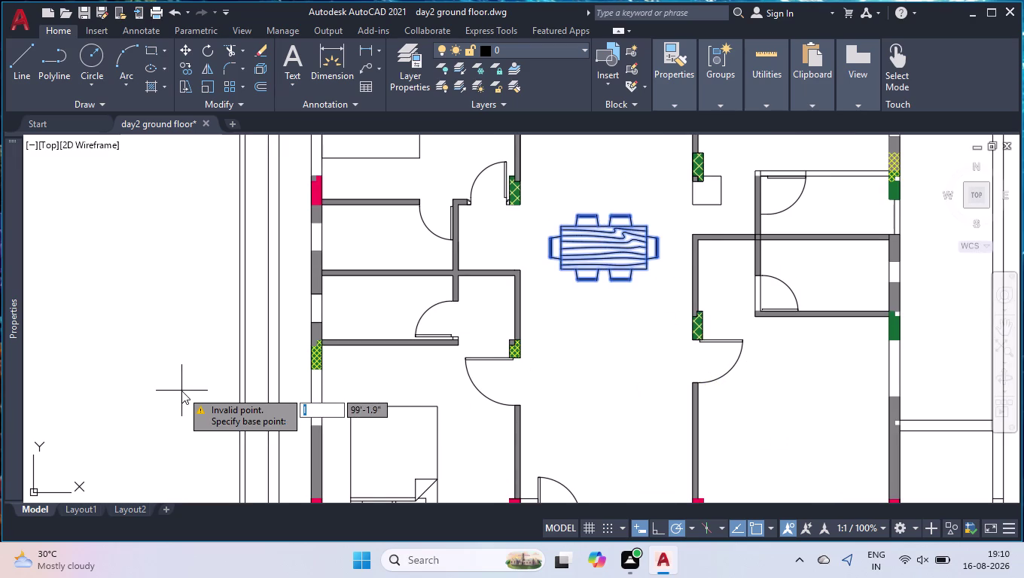
key(space)
key(space)
click(611, 374)
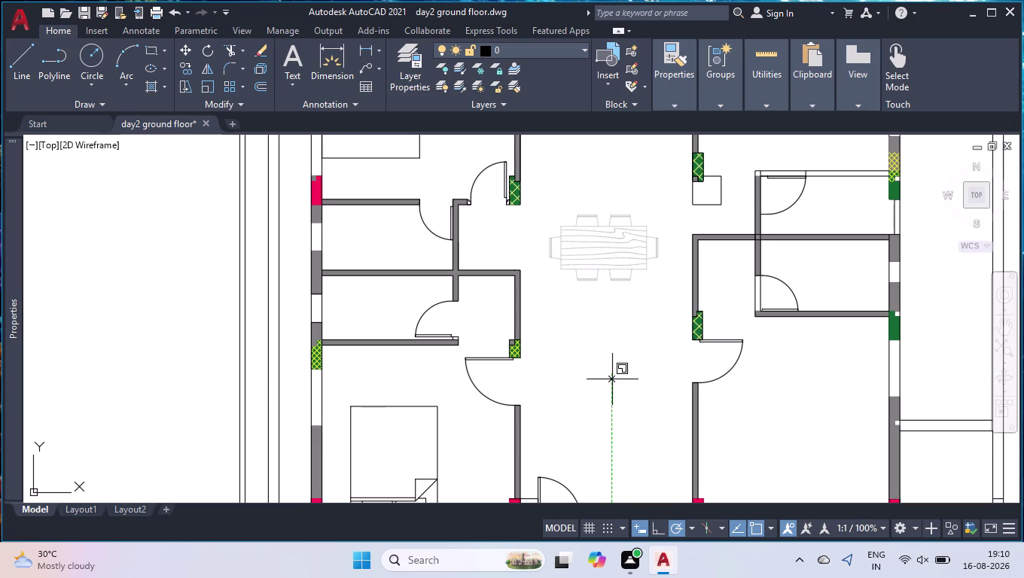
click(618, 320)
scroll(down, 3)
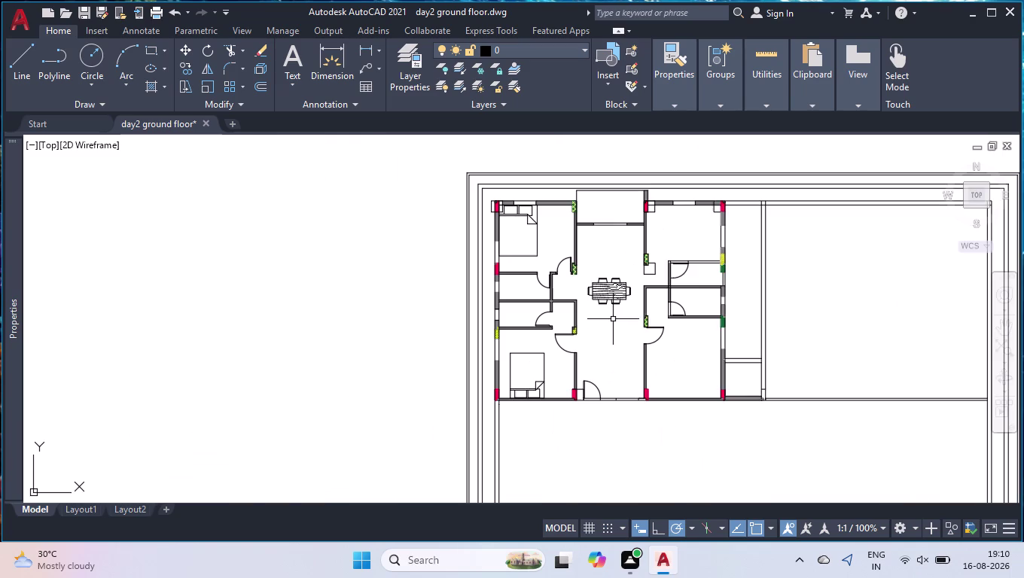
scroll(down, 3)
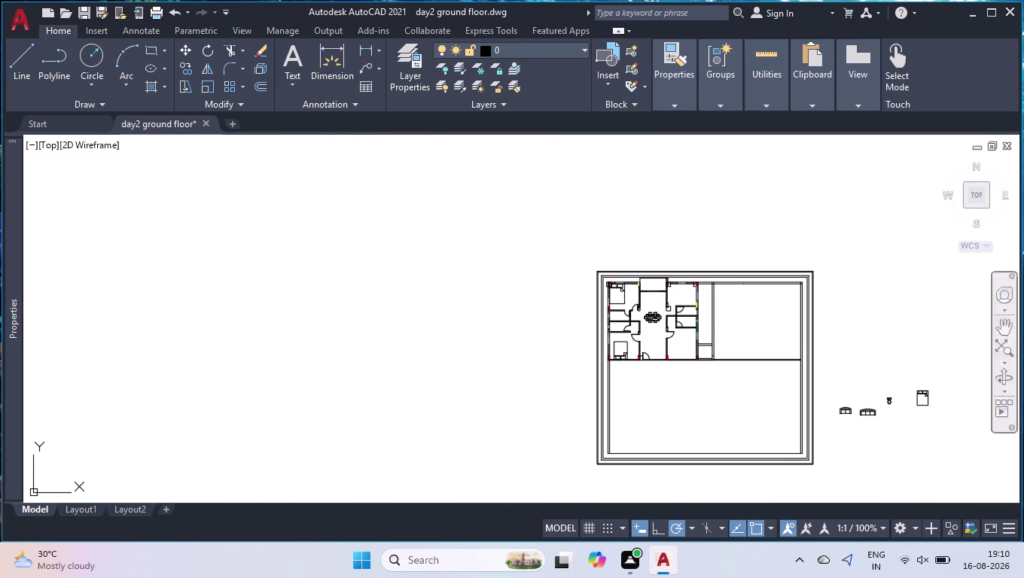
scroll(up, 3)
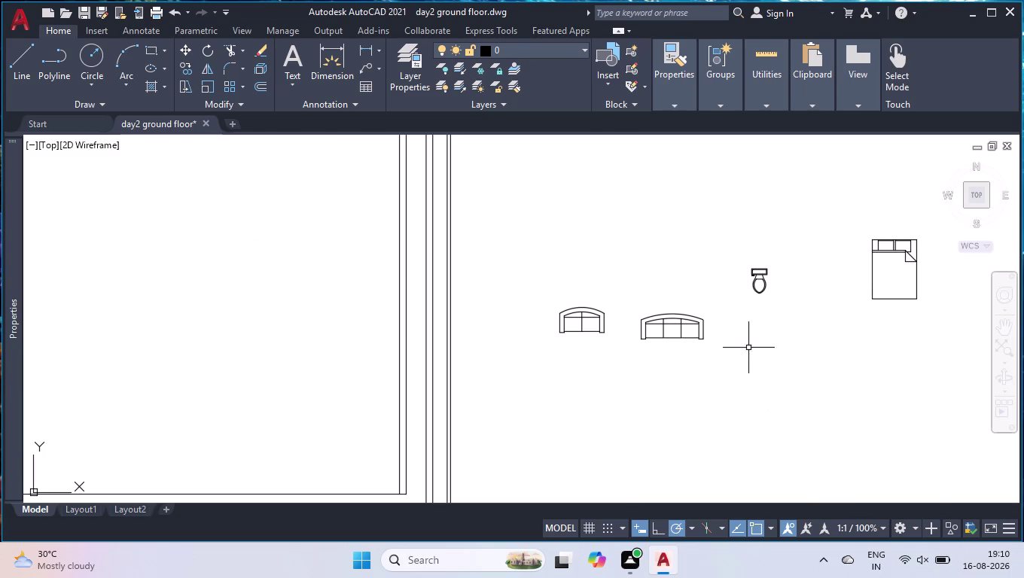
Rotate the three-seater sofa 90° so it stands upright.
drag(711, 279, 709, 288)
click(675, 370)
text(mo)
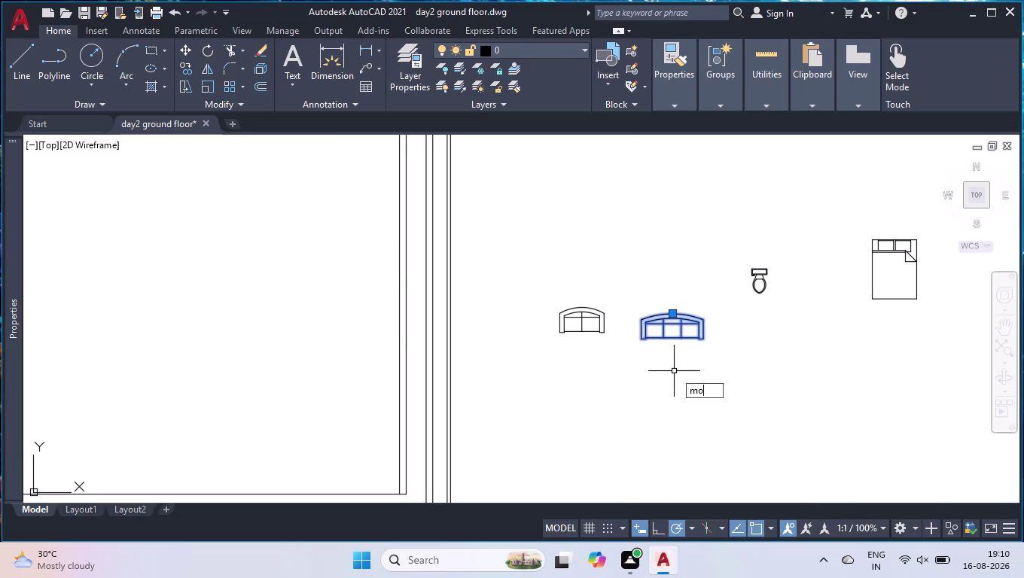
text(v)
key(BackSpace)
key(BackSpace)
key(BackSpace)
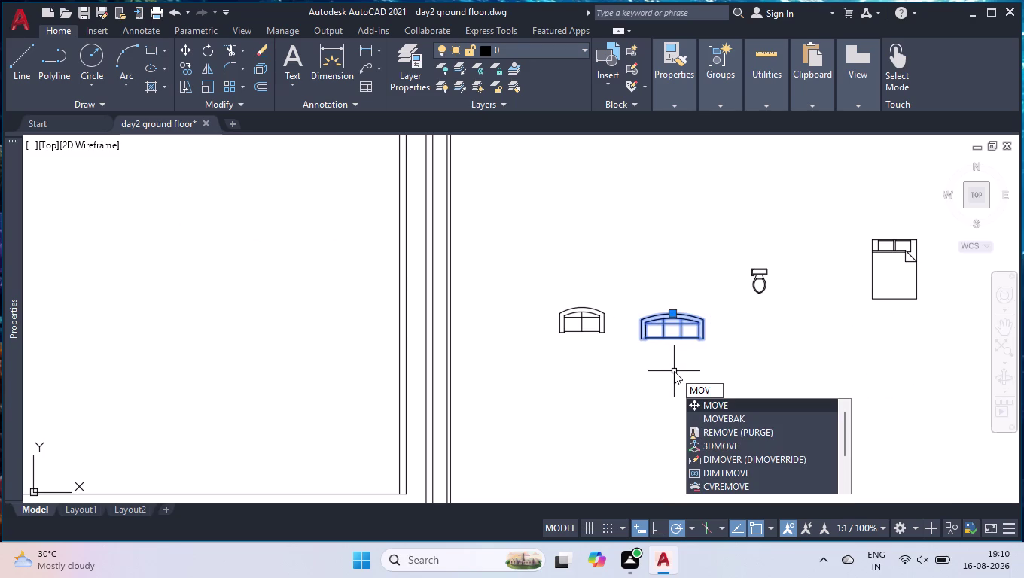
key(BackSpace)
text(ro)
key(Return)
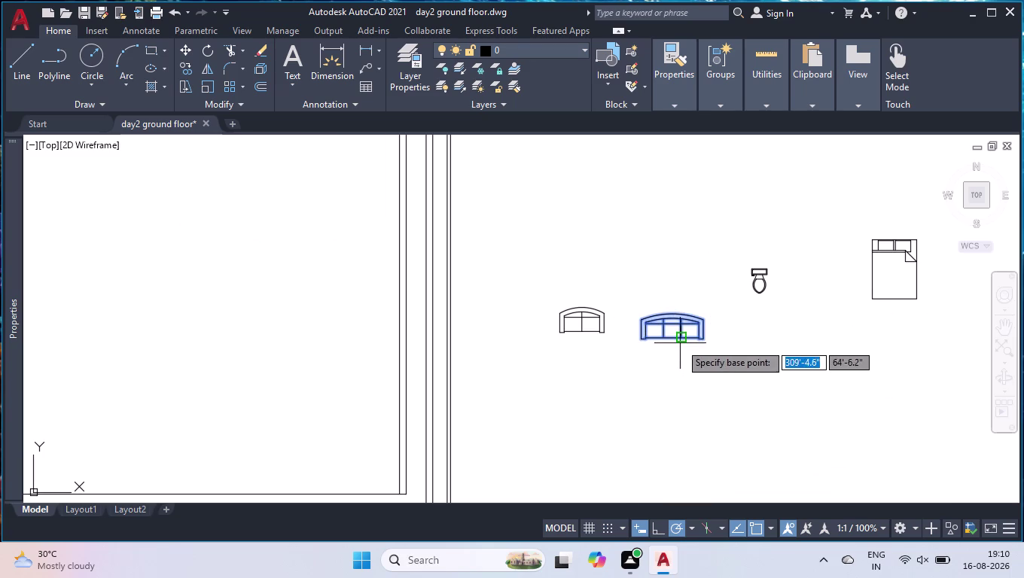
click(680, 344)
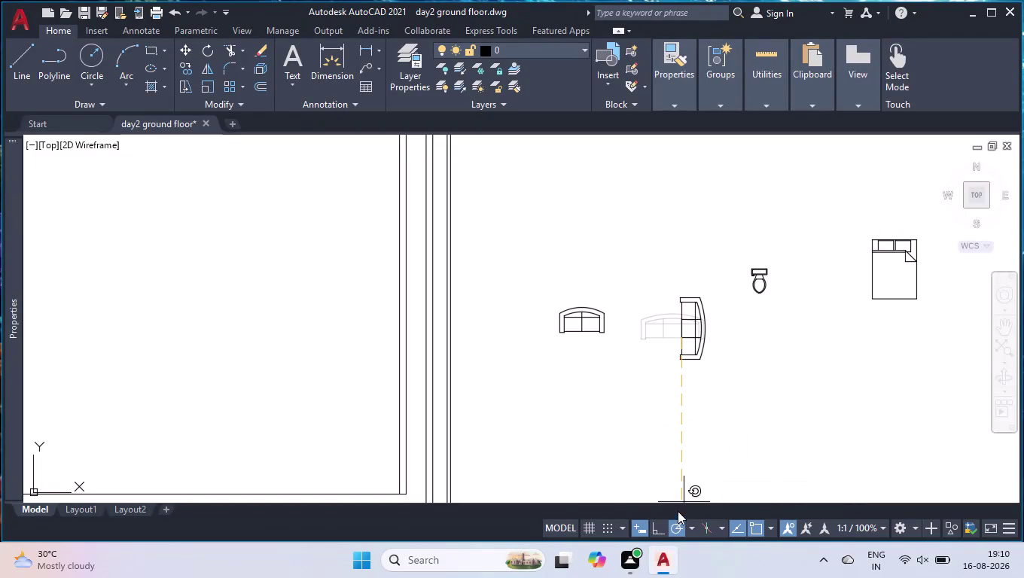
click(661, 532)
click(693, 461)
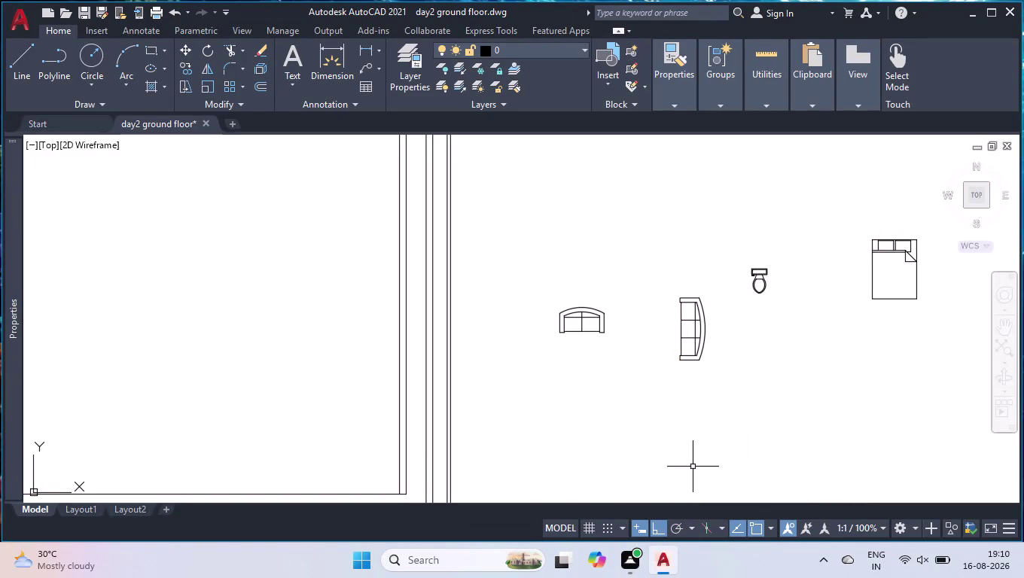
Grip-move the upright sofa so its back rests against the hall's right wall.
click(681, 525)
click(695, 361)
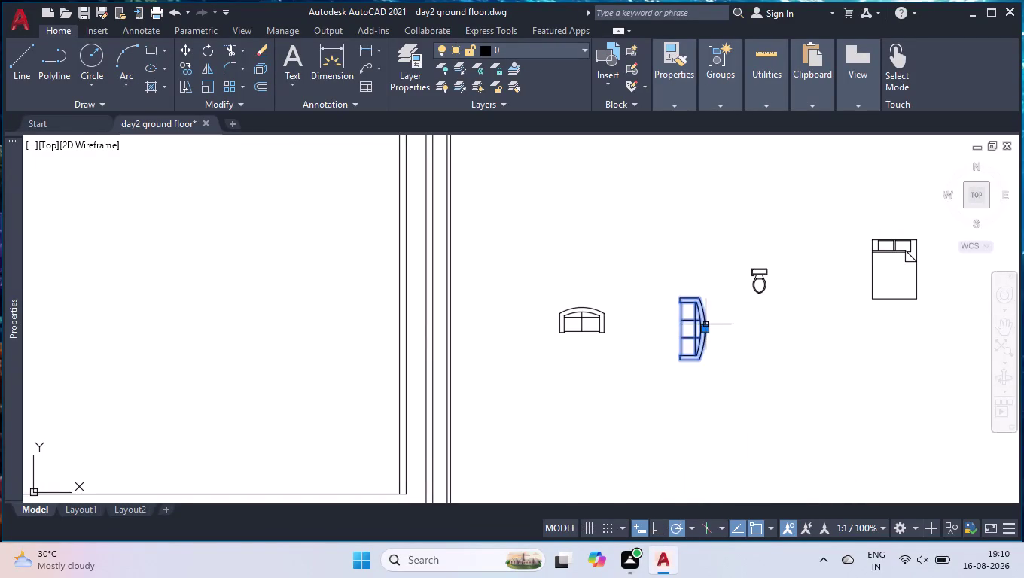
click(705, 329)
scroll(down, 3)
scroll(up, 3)
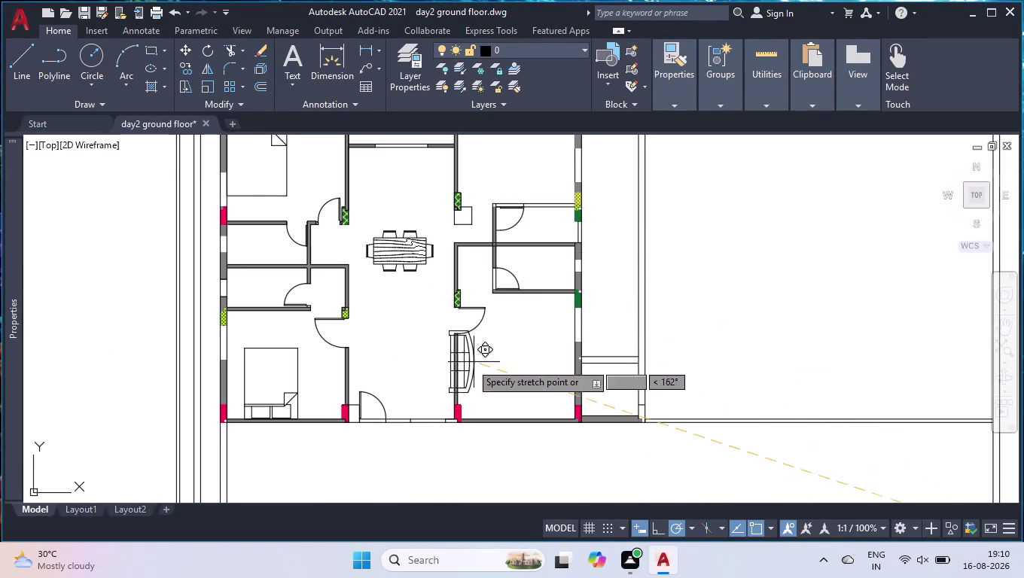
scroll(up, 3)
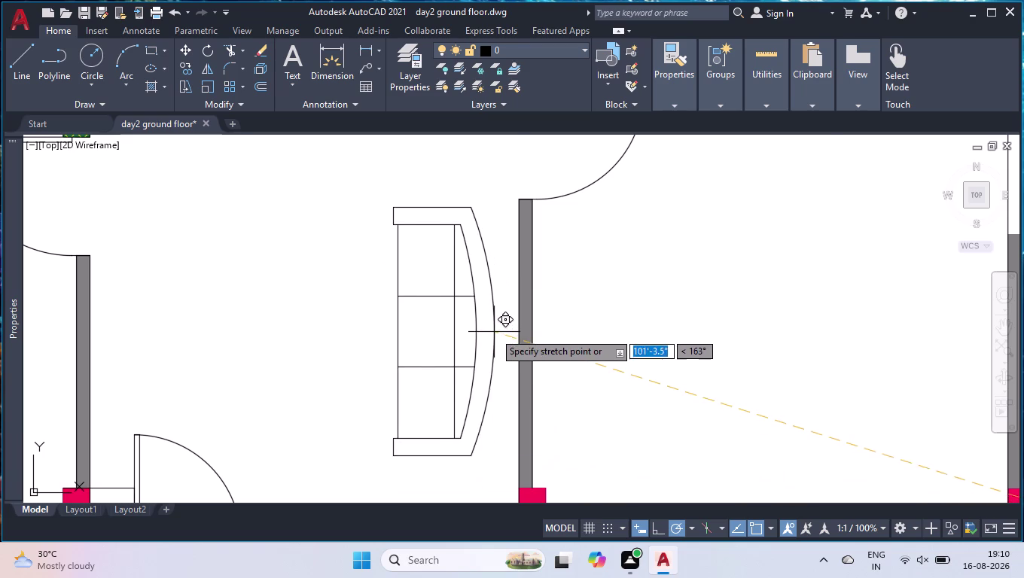
scroll(down, 3)
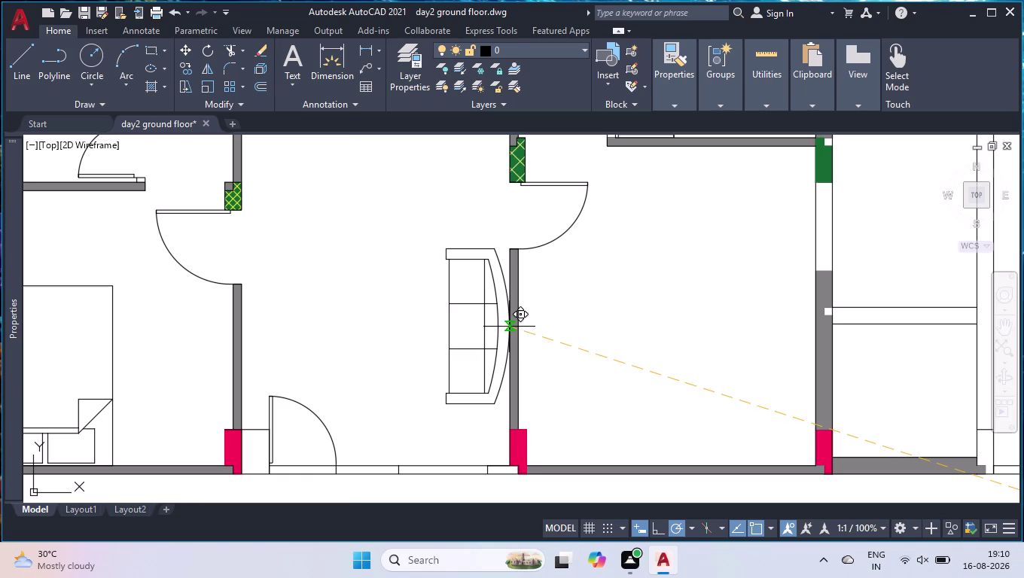
scroll(up, 3)
click(505, 335)
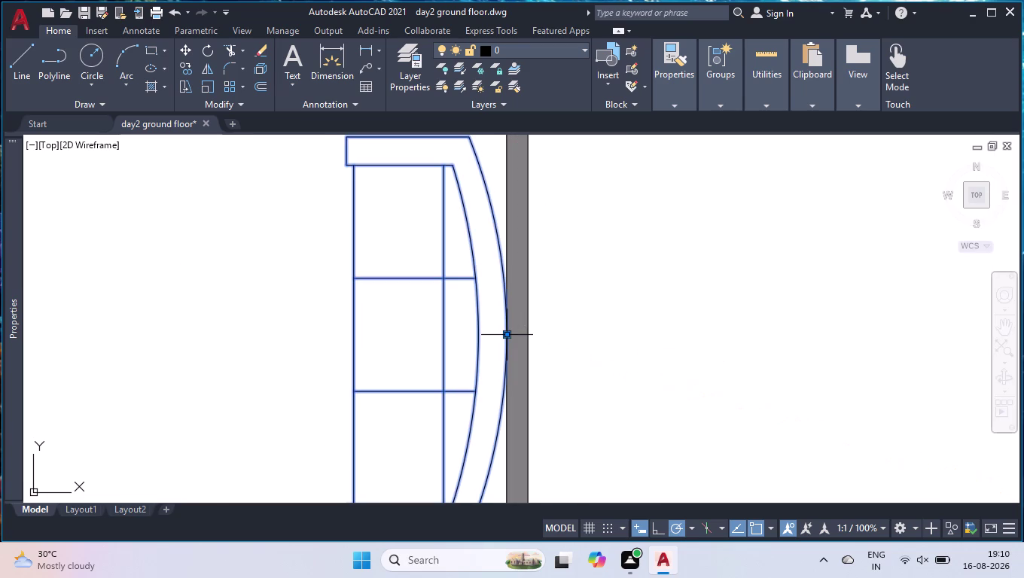
scroll(down, 3)
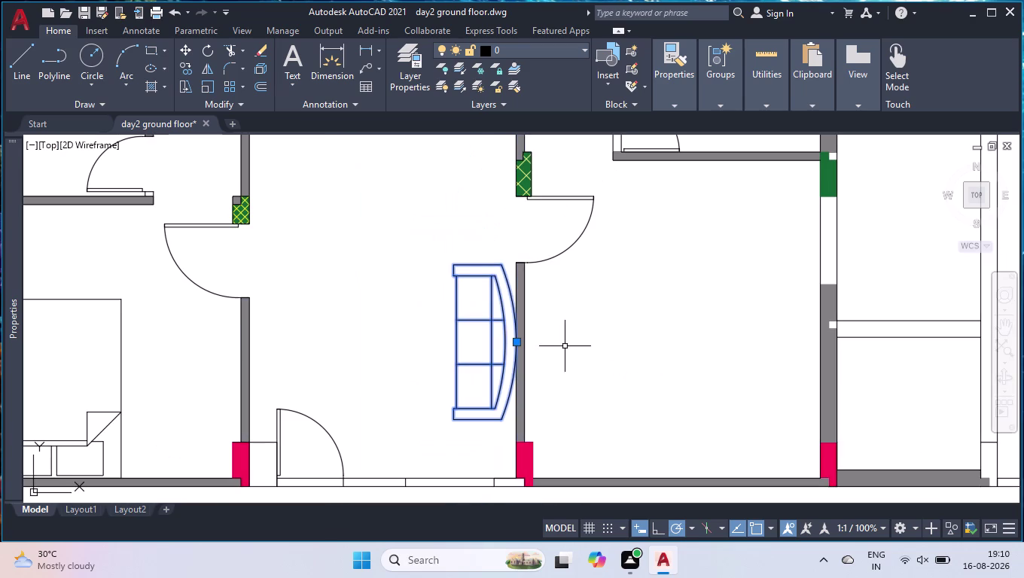
click(602, 311)
click(482, 344)
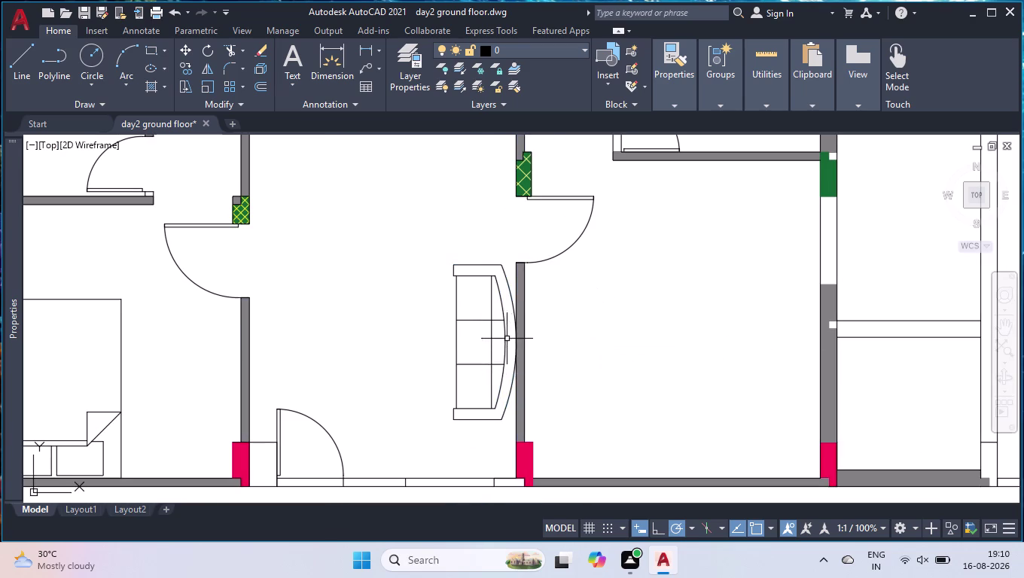
scroll(up, 3)
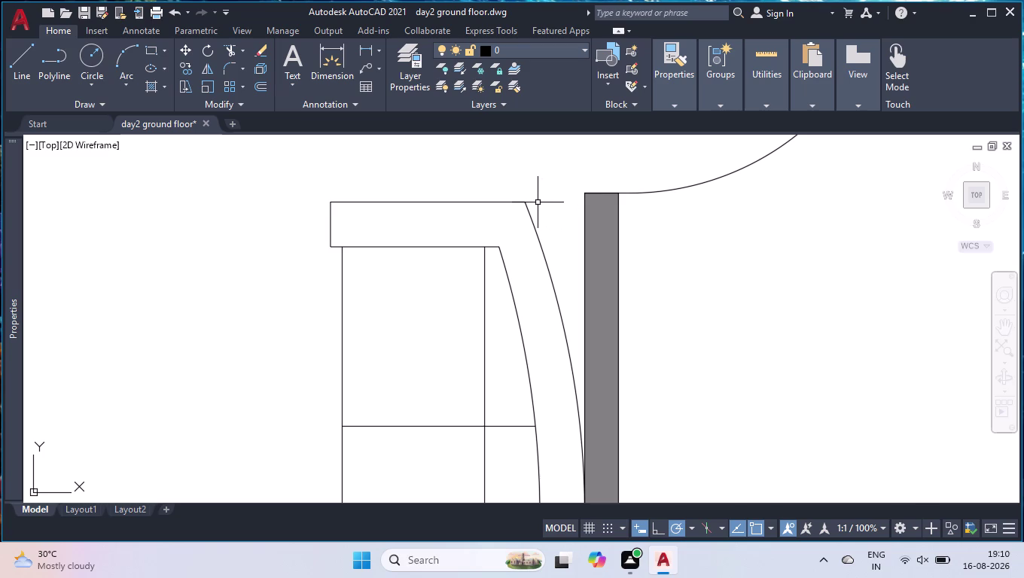
scroll(up, 3)
scroll(down, 3)
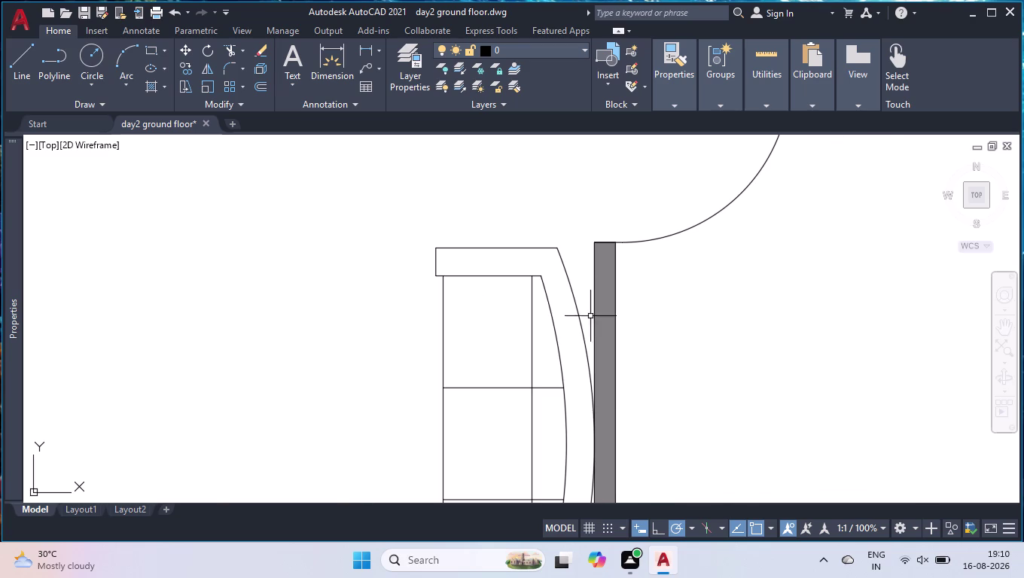
scroll(down, 3)
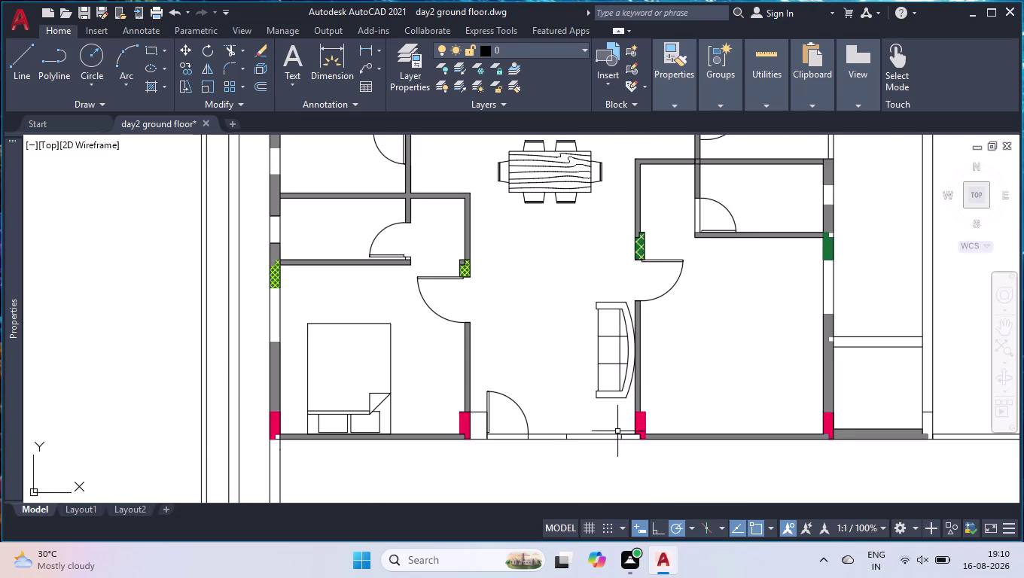
Rotate the sofa 180° so it faces the opposite way.
scroll(up, 3)
scroll(down, 3)
scroll(down, 3)
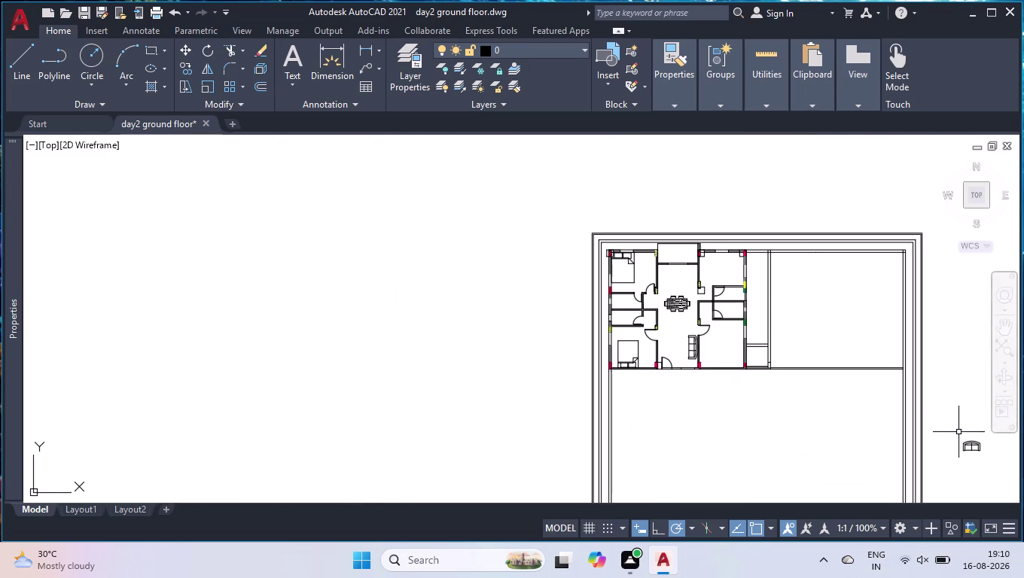
scroll(up, 3)
scroll(down, 3)
scroll(up, 3)
click(785, 400)
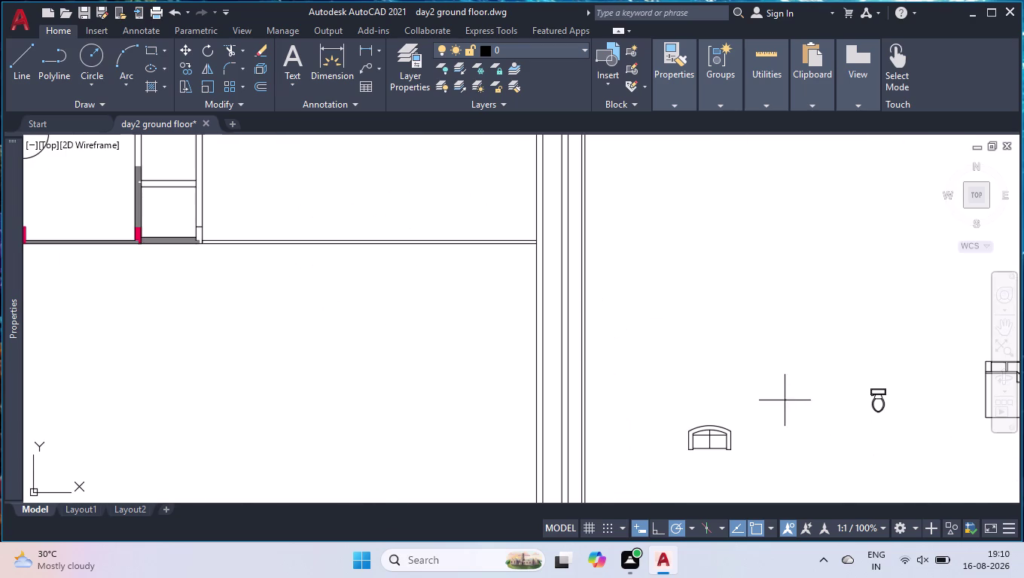
click(680, 475)
text(ro)
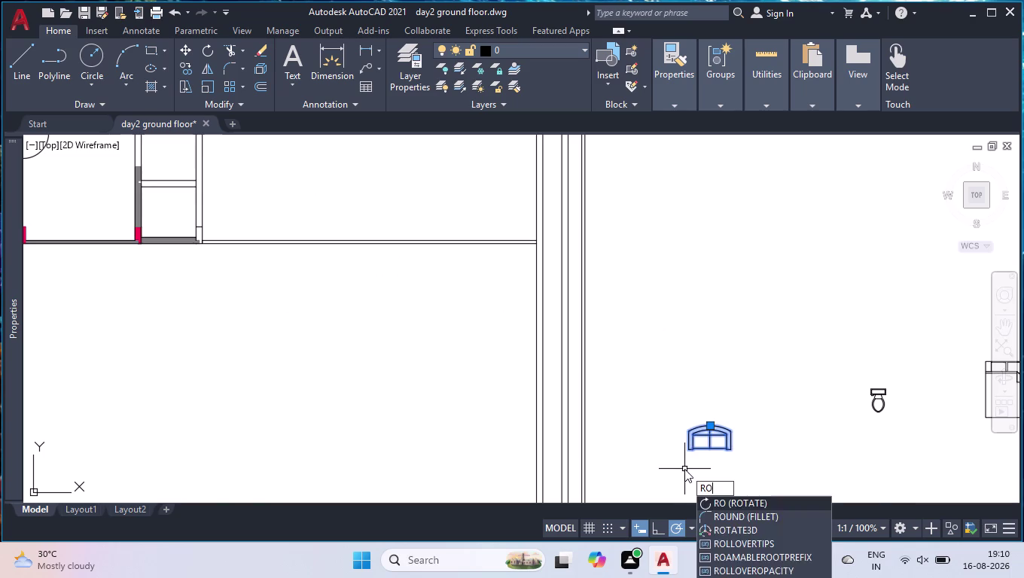
key(Return)
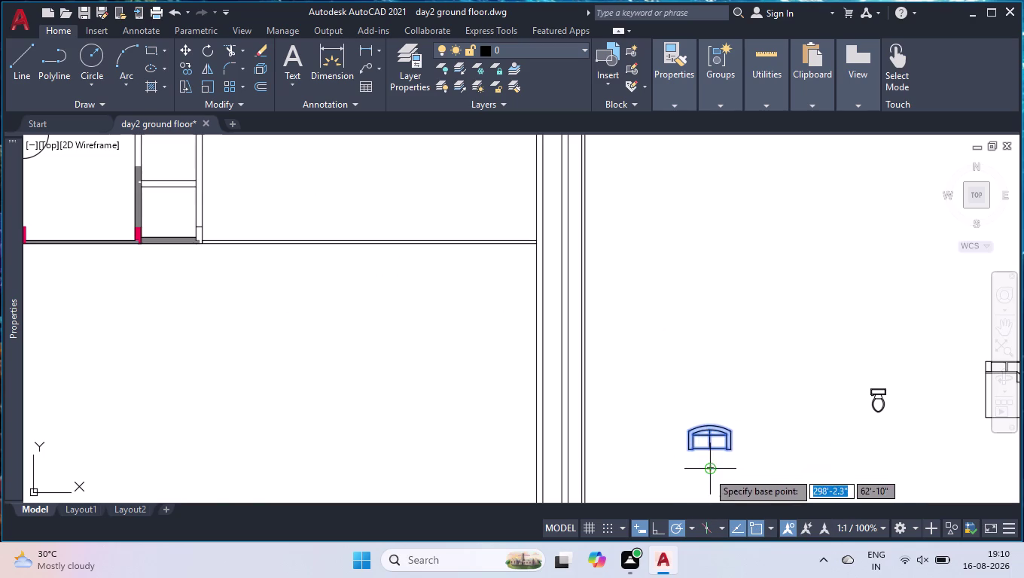
click(708, 472)
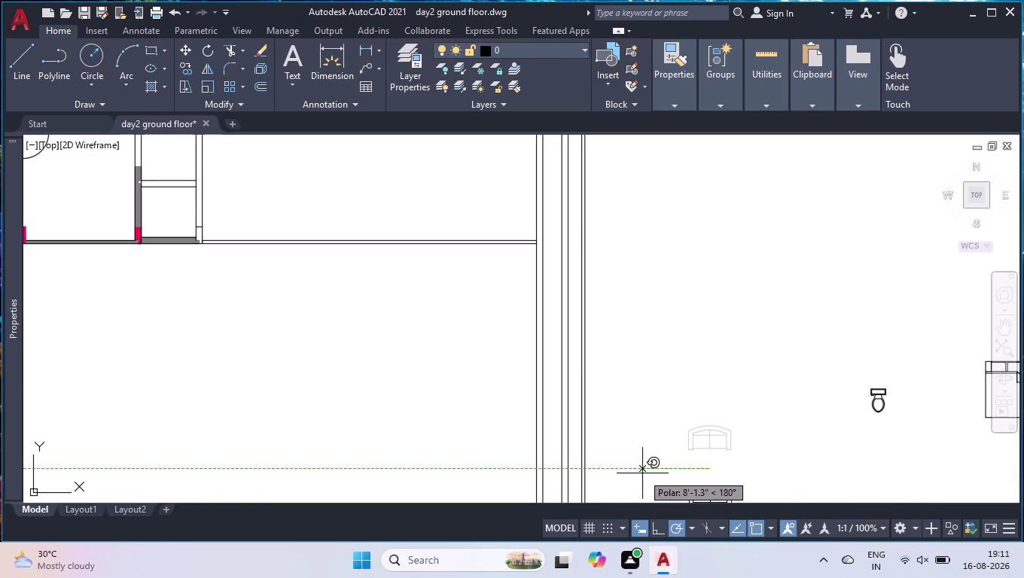
click(643, 474)
scroll(down, 3)
scroll(up, 3)
Grip-move the turned sofa against the living room's bottom wall.
click(693, 473)
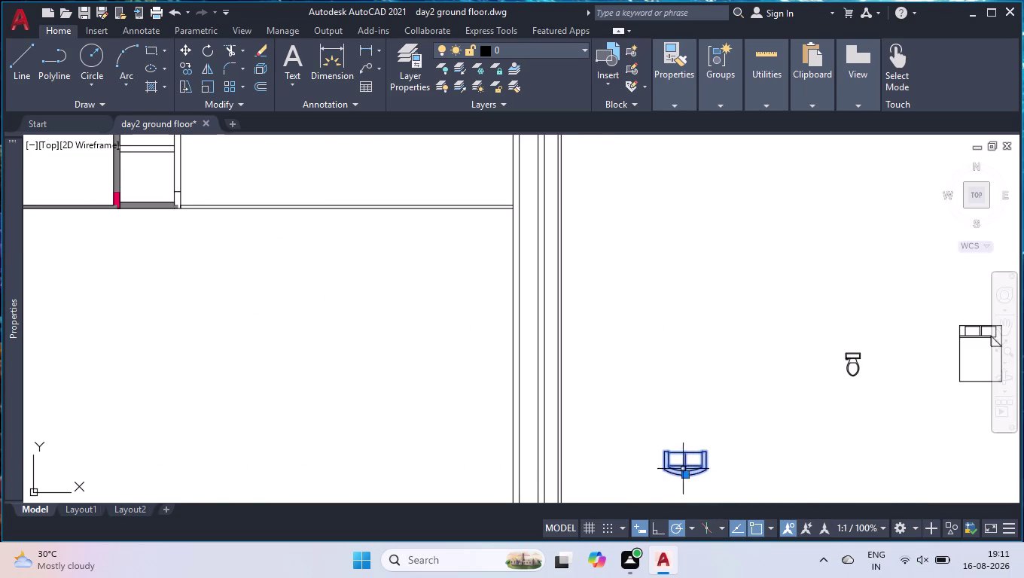
click(684, 476)
scroll(down, 3)
scroll(up, 3)
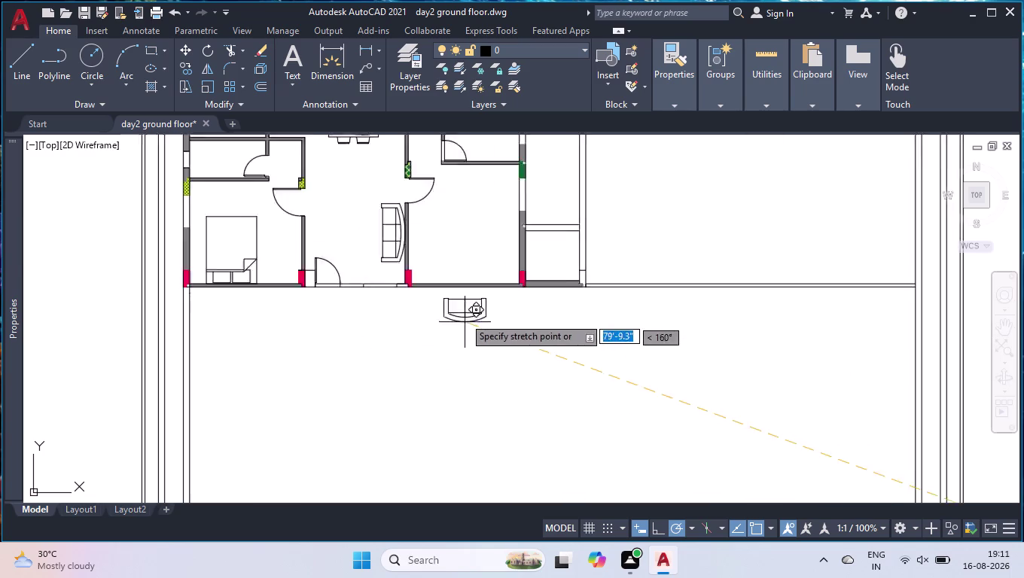
scroll(up, 3)
scroll(down, 3)
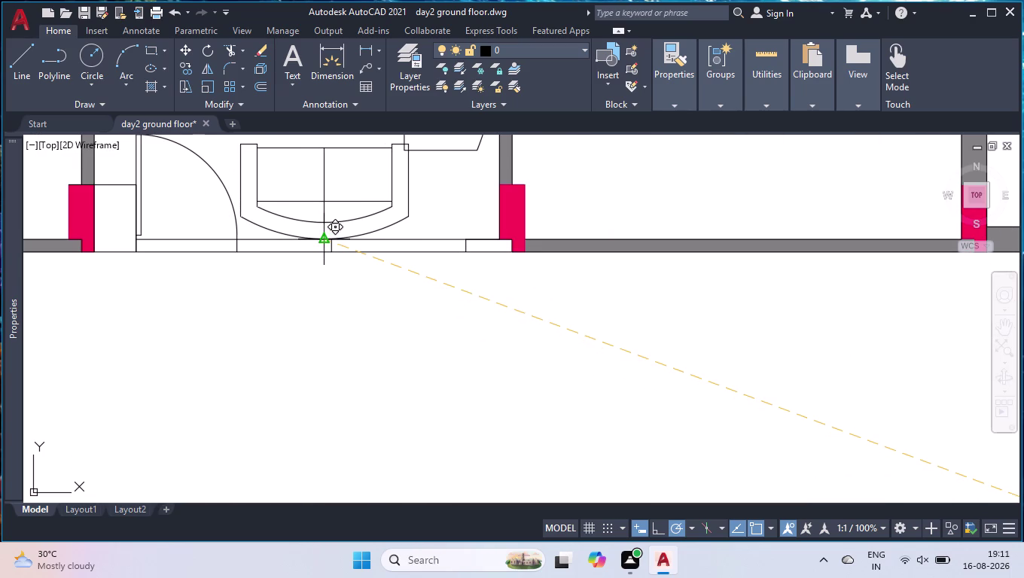
click(320, 238)
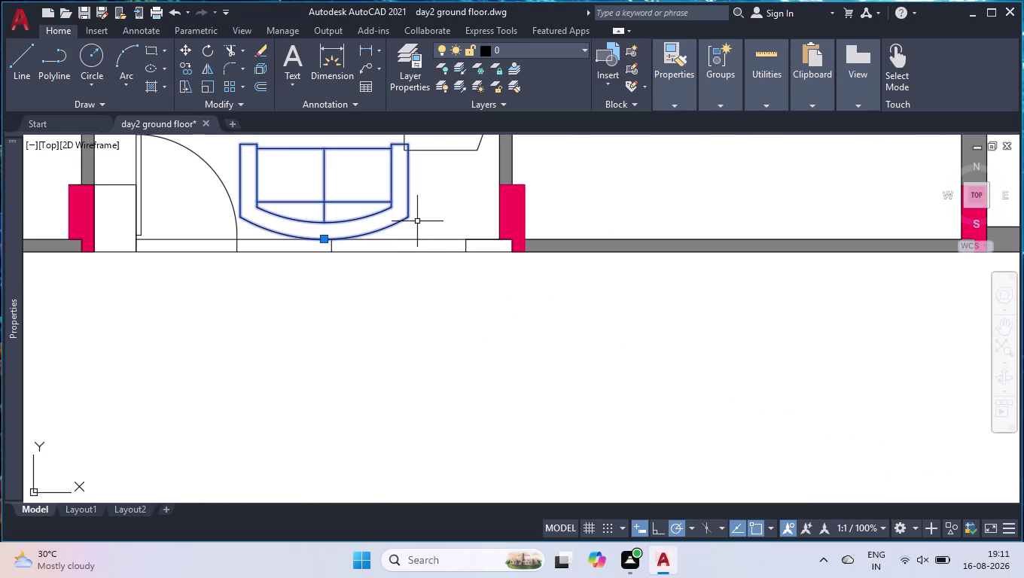
click(431, 204)
click(392, 215)
scroll(down, 3)
scroll(up, 3)
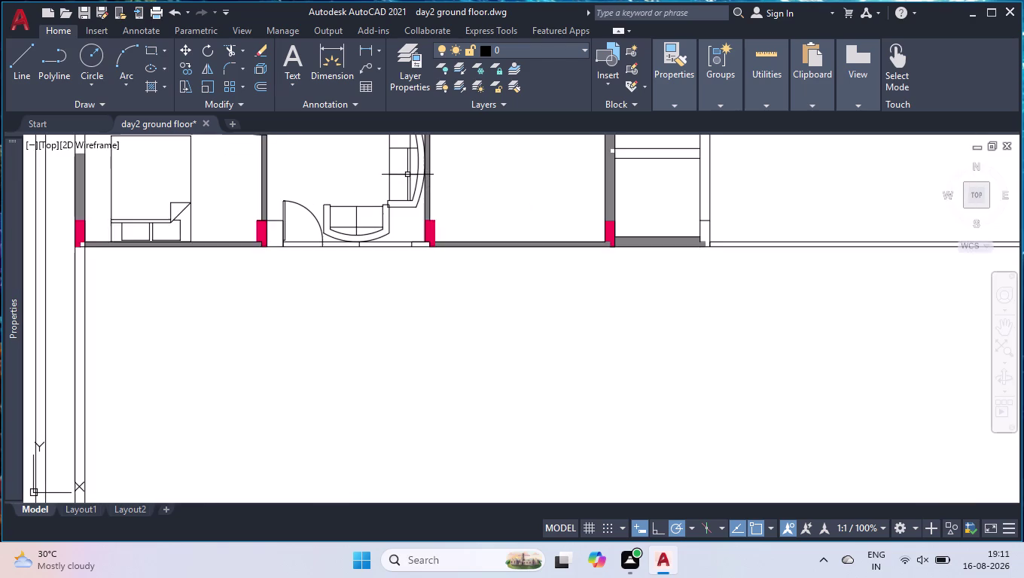
scroll(down, 3)
scroll(up, 3)
scroll(up, 3)
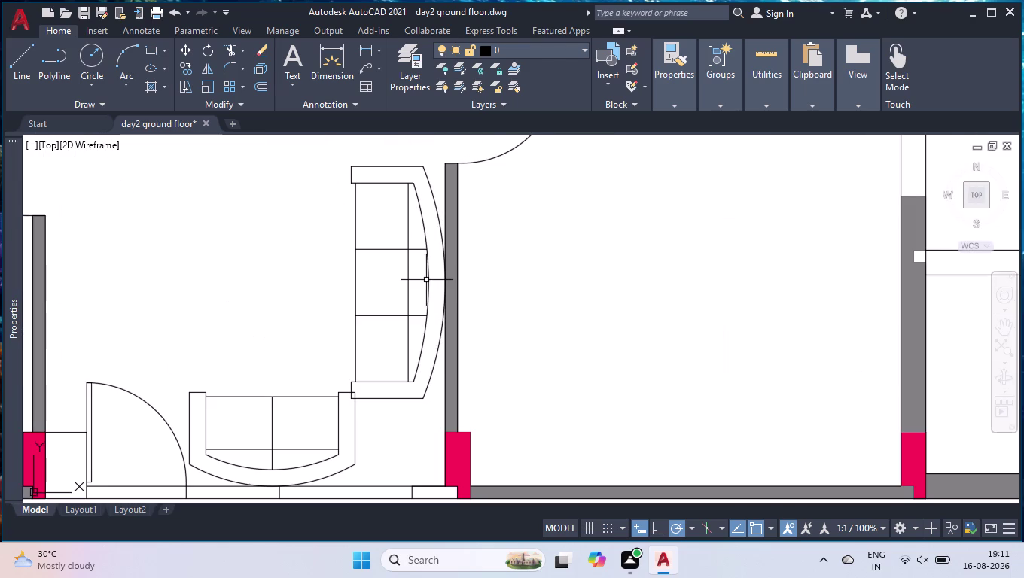
click(430, 277)
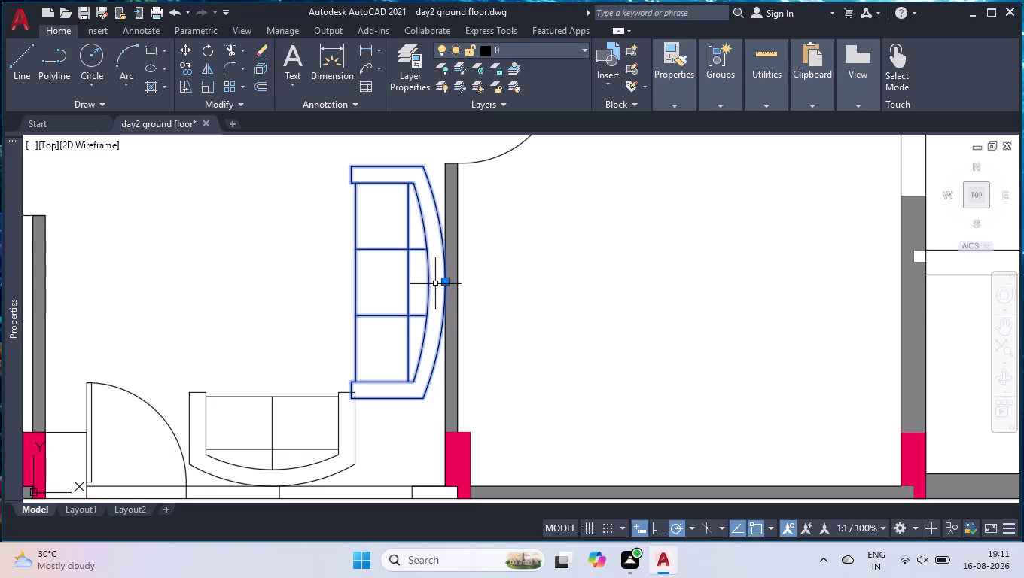
Nudge the upright sofa slightly up the wall, undoing a trial rotation.
click(447, 283)
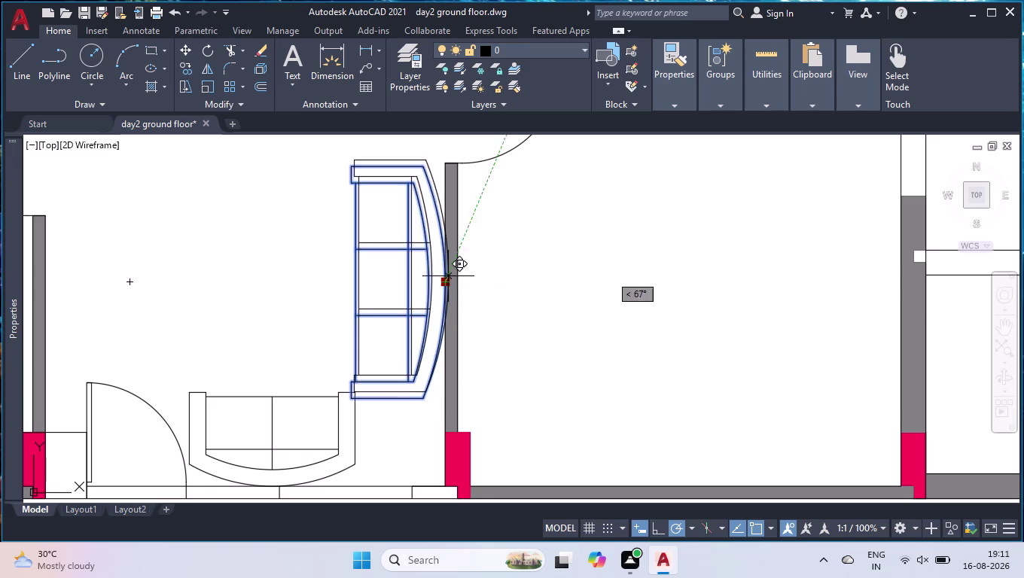
click(448, 275)
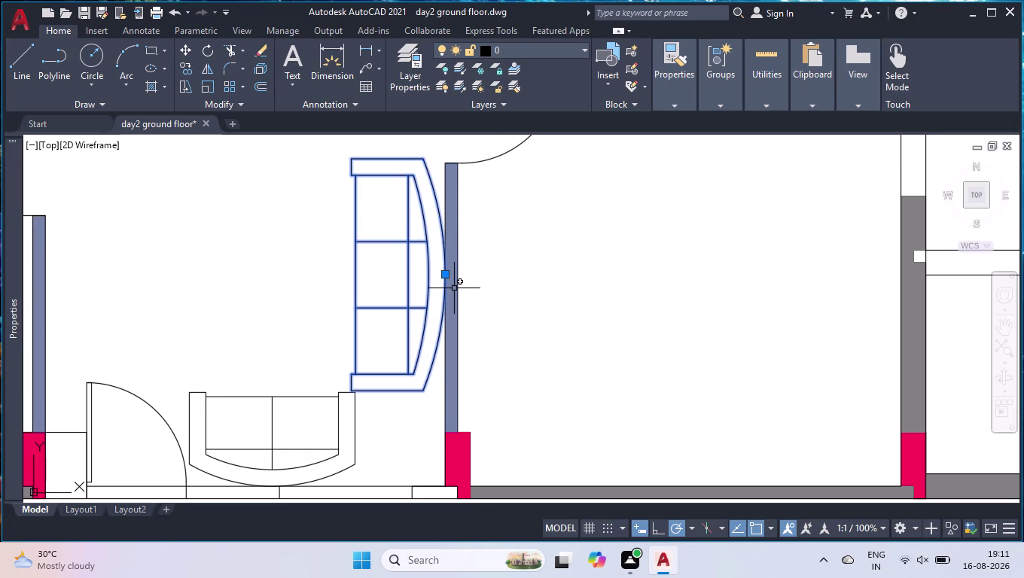
key(space)
key(space)
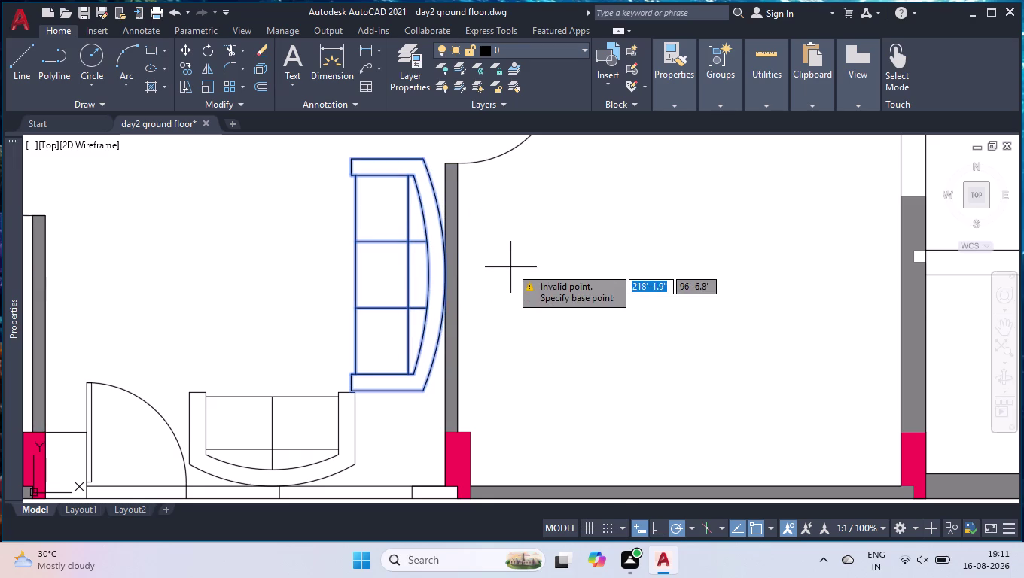
key(space)
click(495, 222)
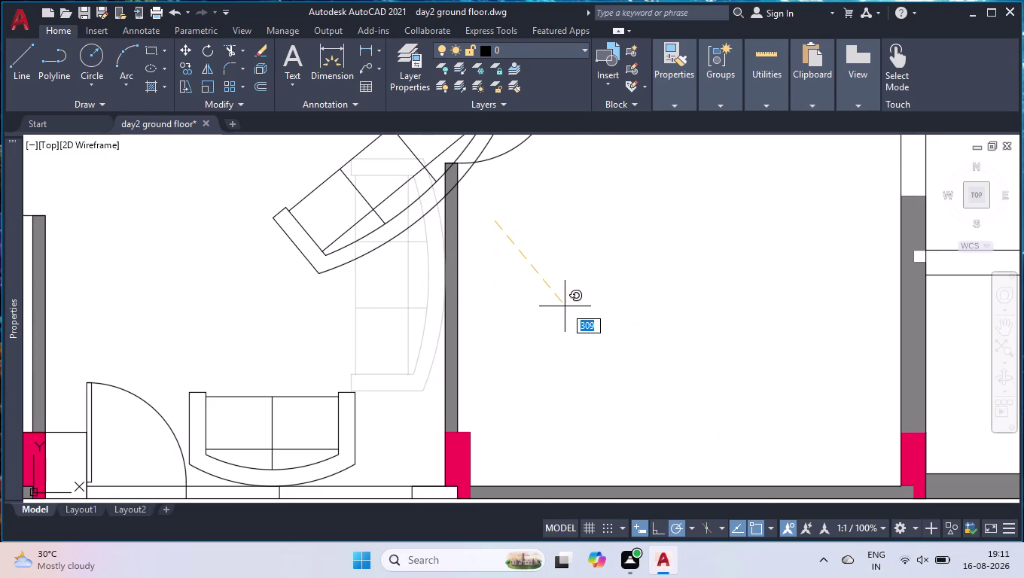
key(u)
key(Return)
click(562, 305)
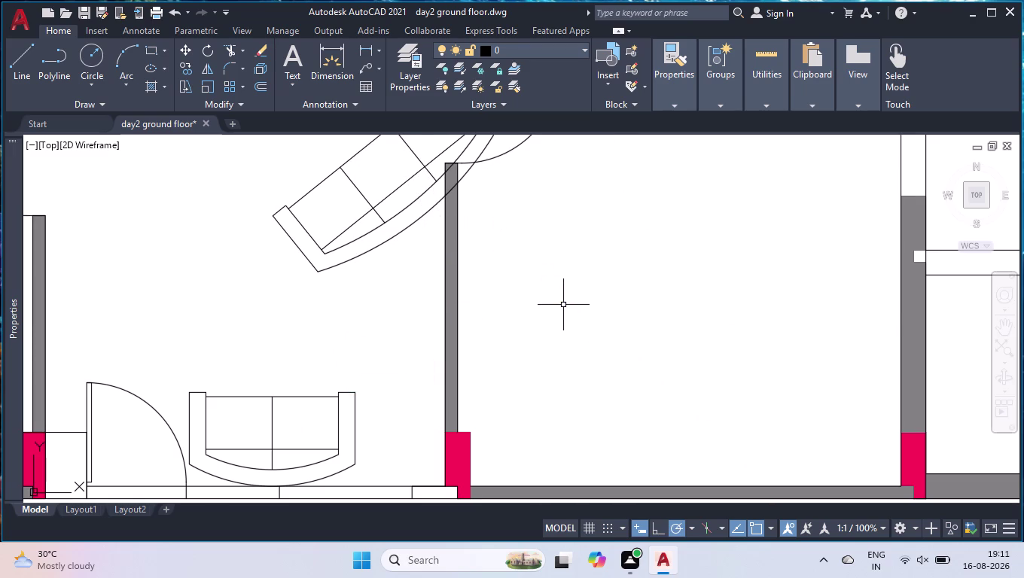
key(u)
key(Return)
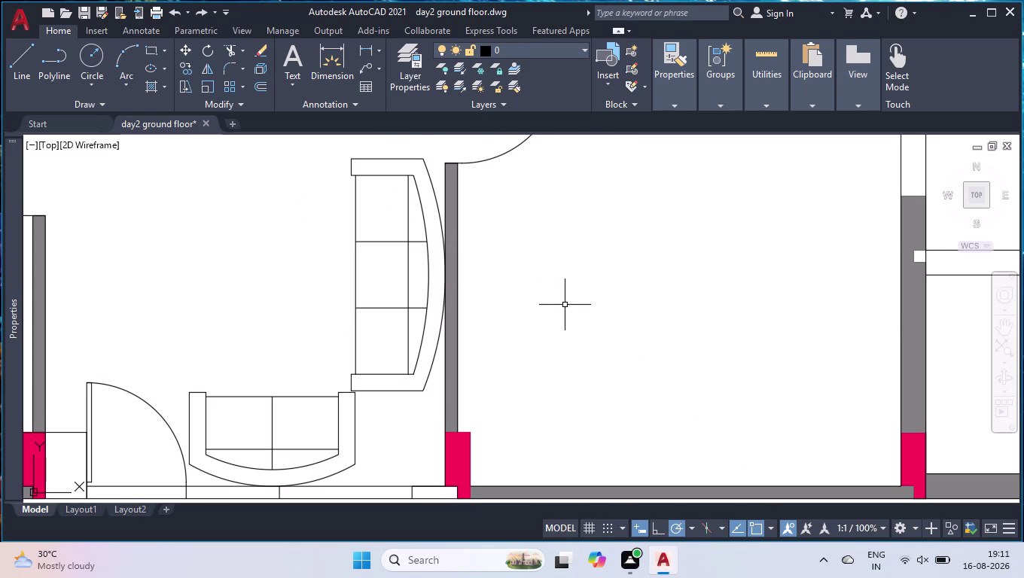
Cancel the accidental door grip edit and zoom out to the full plan.
scroll(down, 3)
scroll(up, 3)
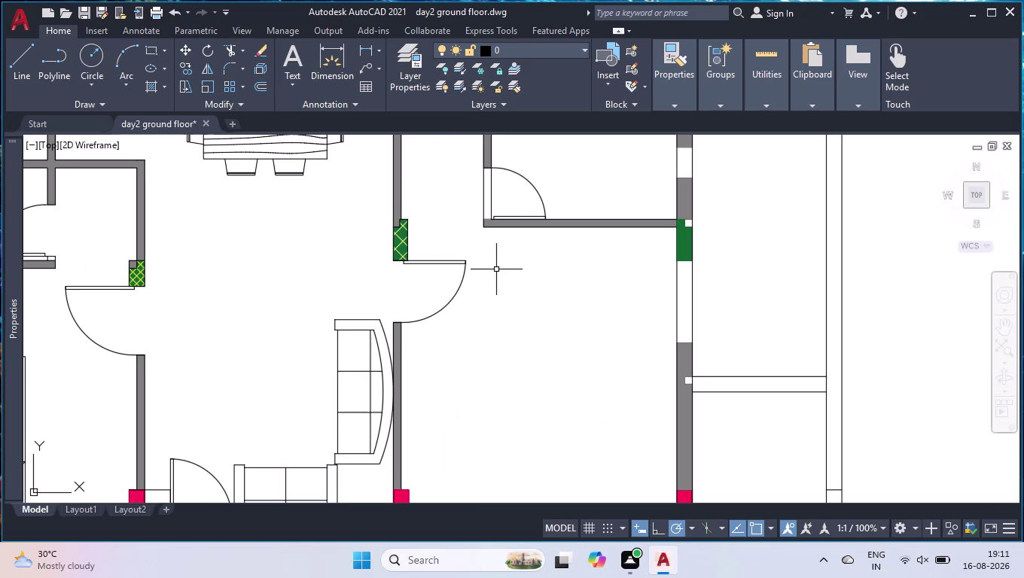
scroll(up, 3)
click(418, 315)
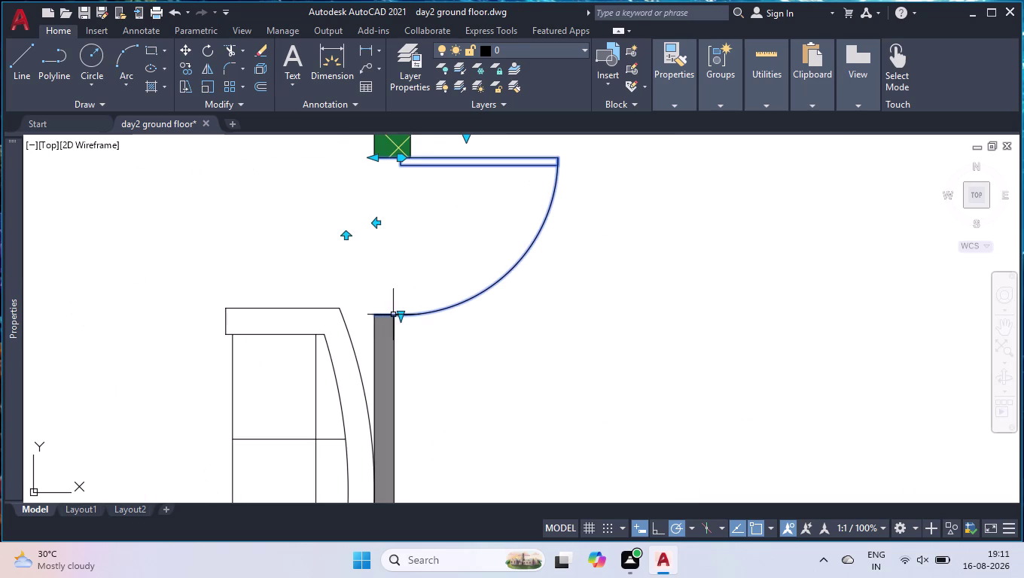
click(402, 316)
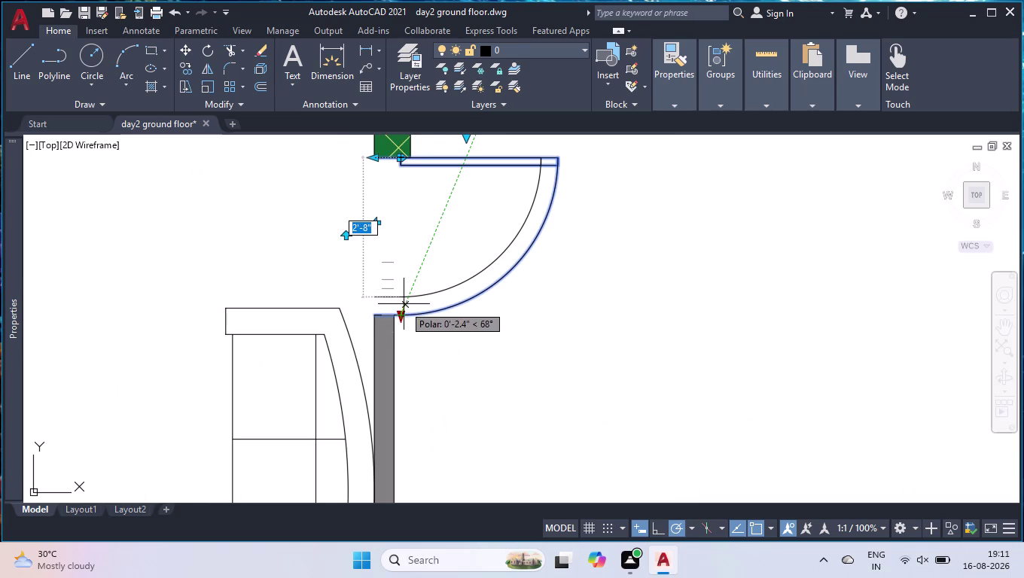
click(403, 305)
key(space)
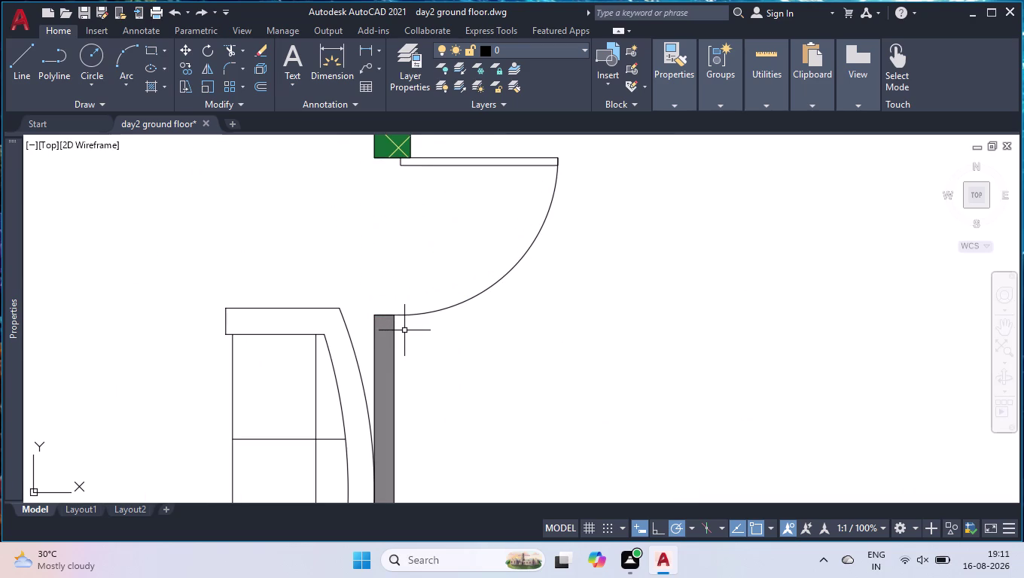
key(u)
key(Return)
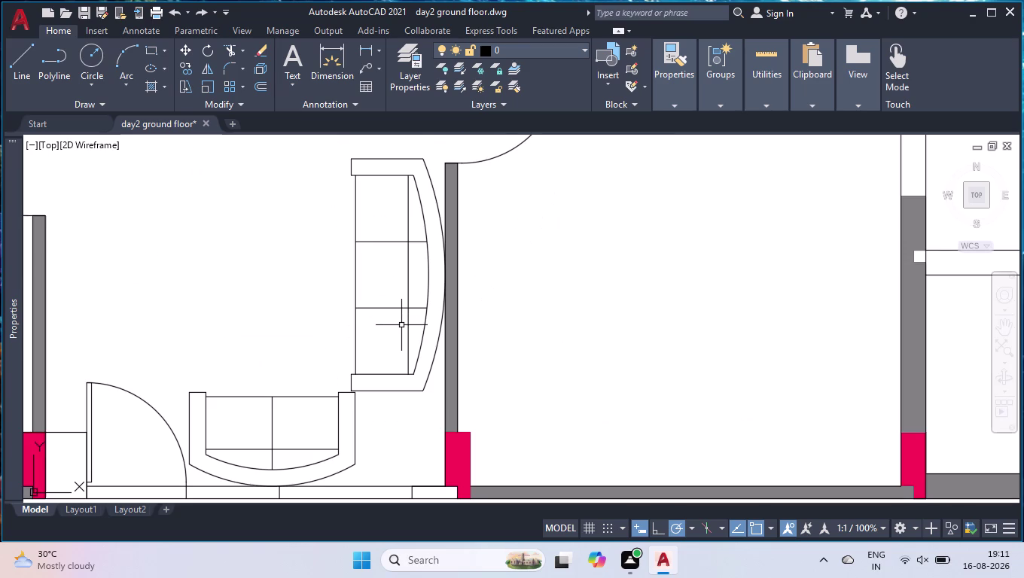
scroll(down, 3)
scroll(up, 3)
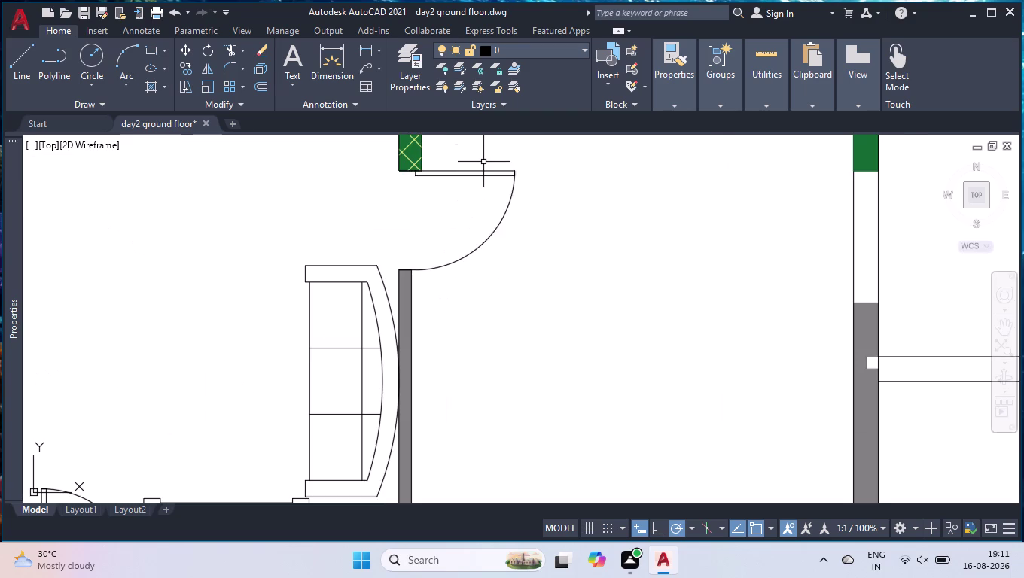
scroll(down, 3)
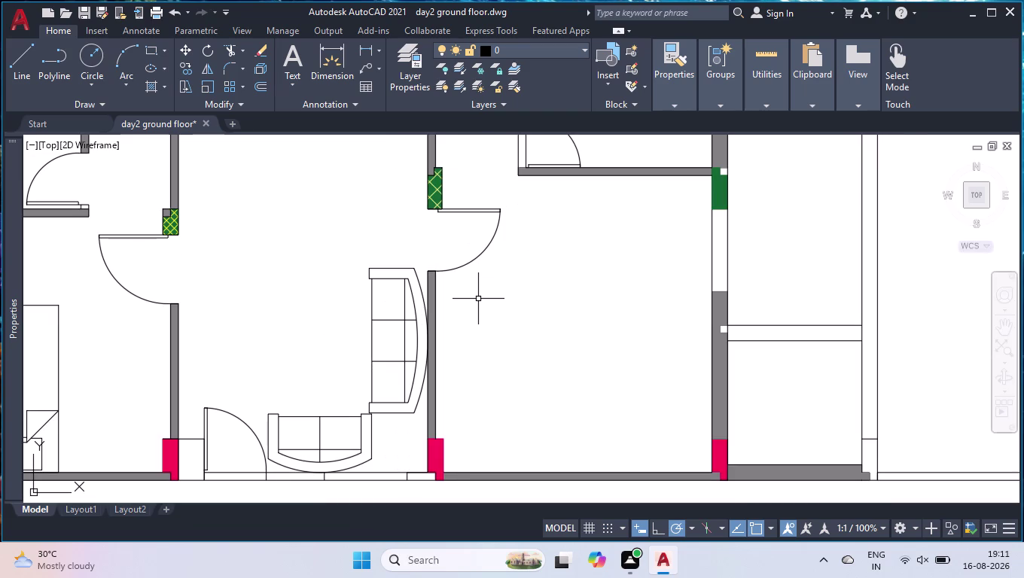
scroll(down, 3)
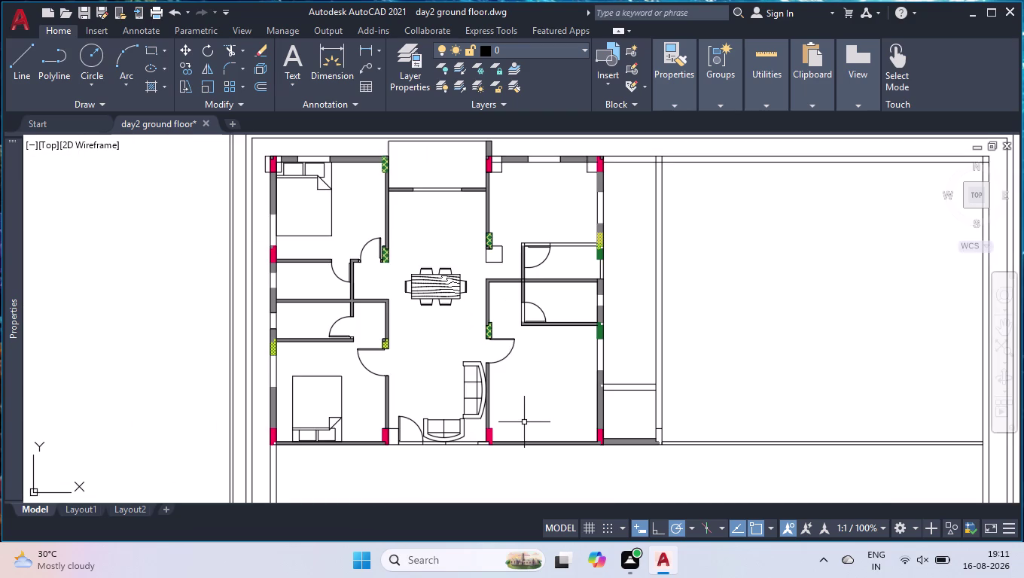
scroll(down, 3)
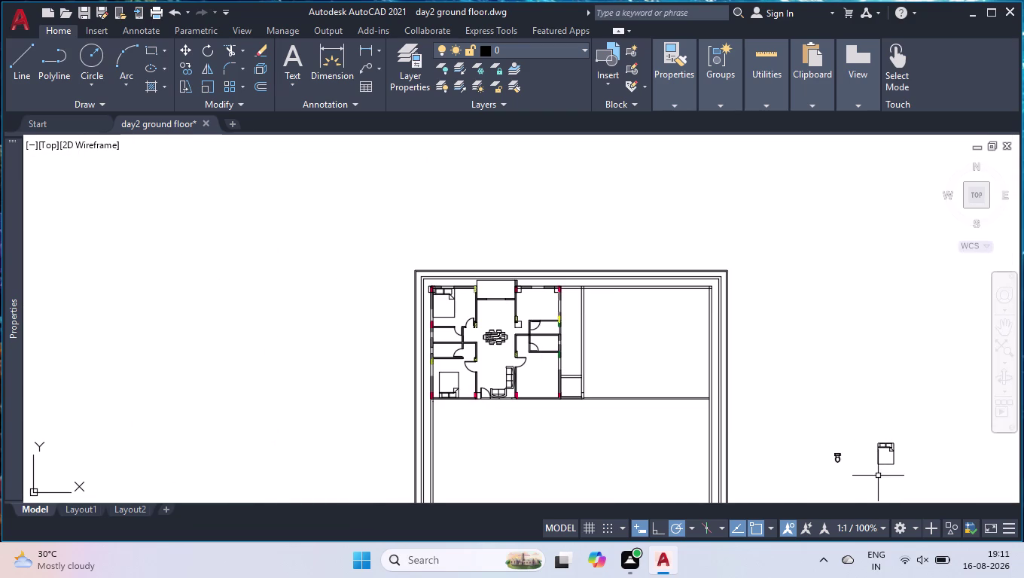
scroll(up, 3)
Load the Home - Space Planner drawing in DesignCenter and show its blocks.
key(ctrl+2)
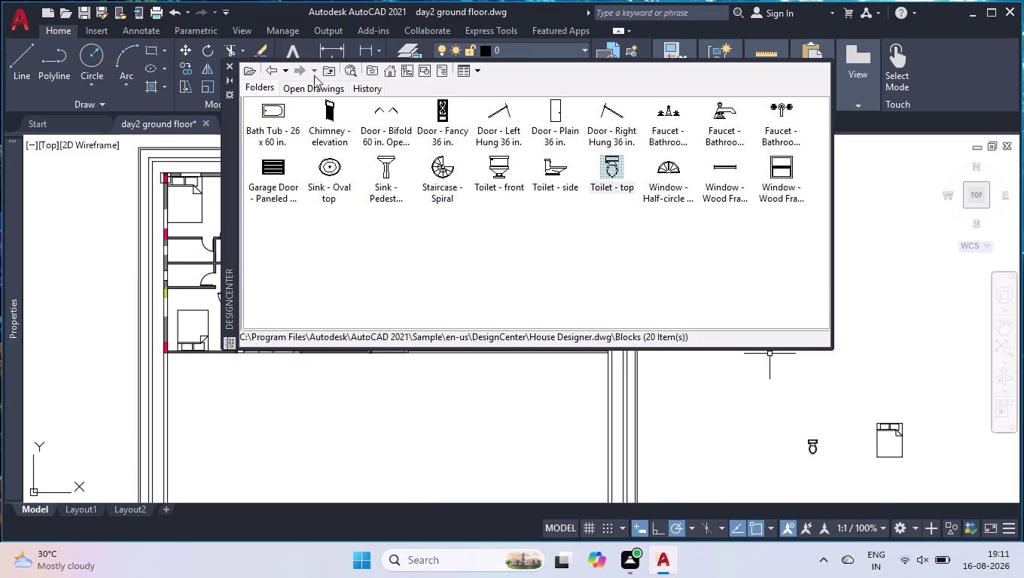
click(253, 70)
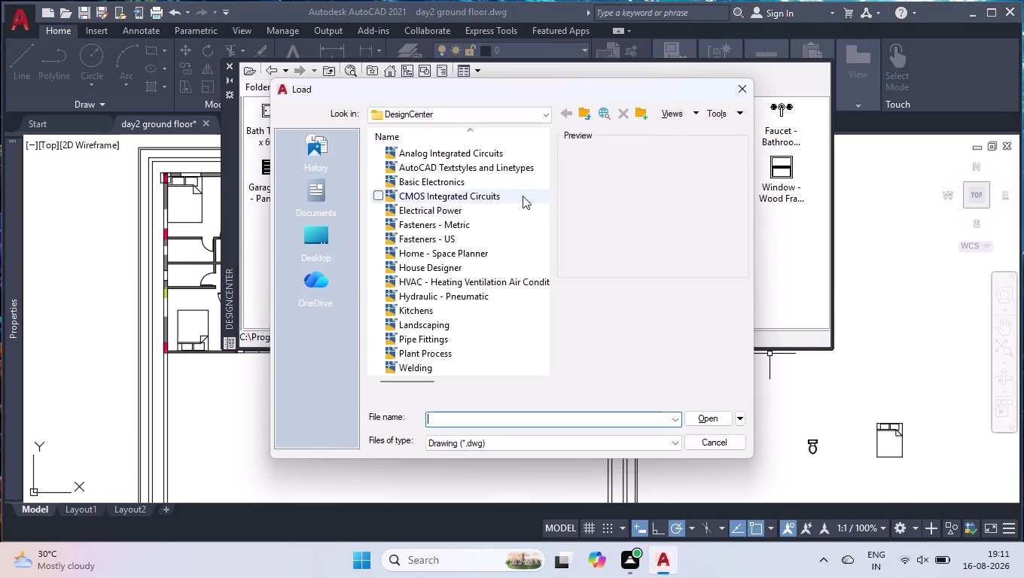
click(466, 257)
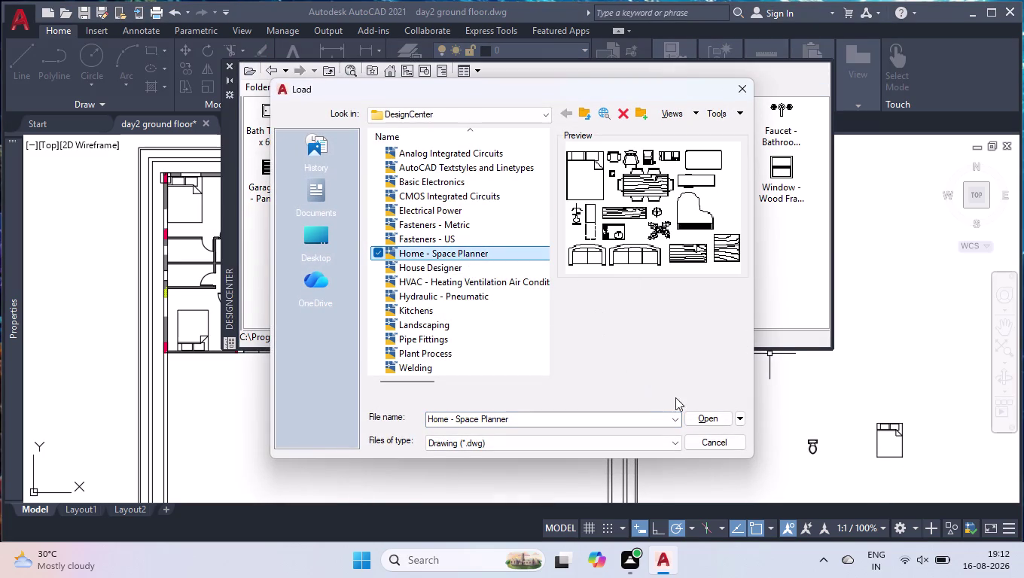
click(708, 415)
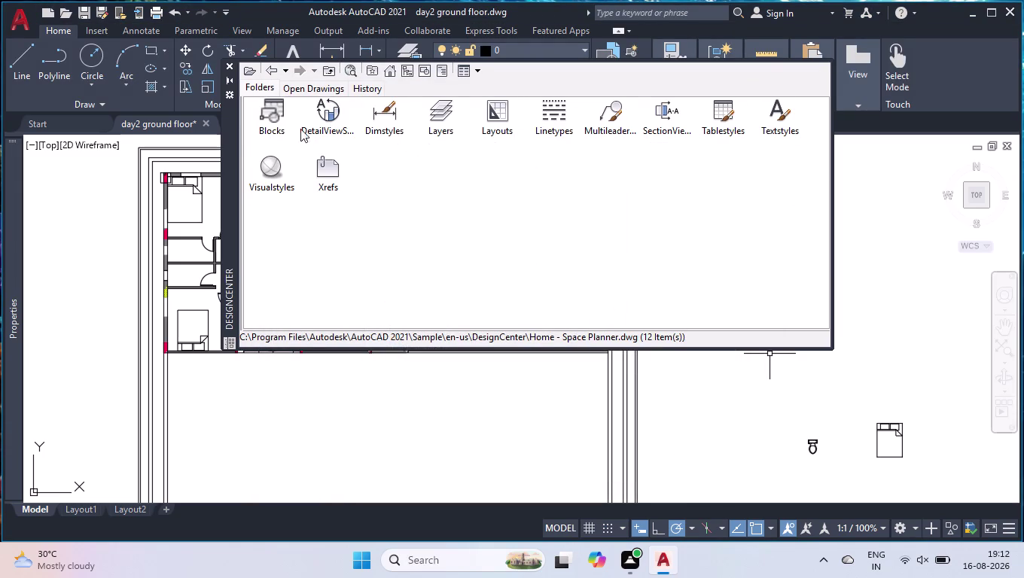
double_click(267, 108)
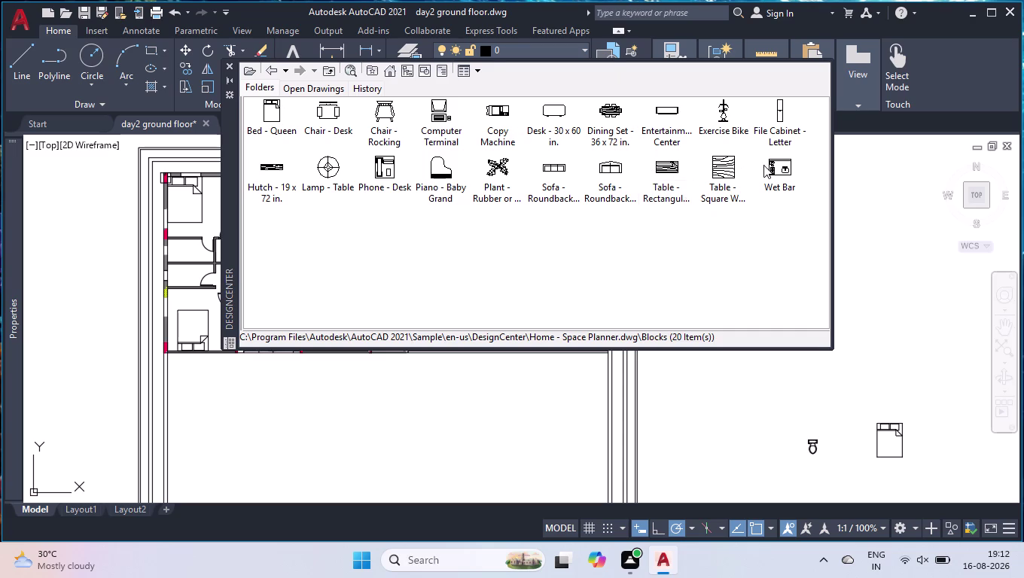
Drag the woodgrain table block beside the toilet and close DesignCenter.
click(667, 166)
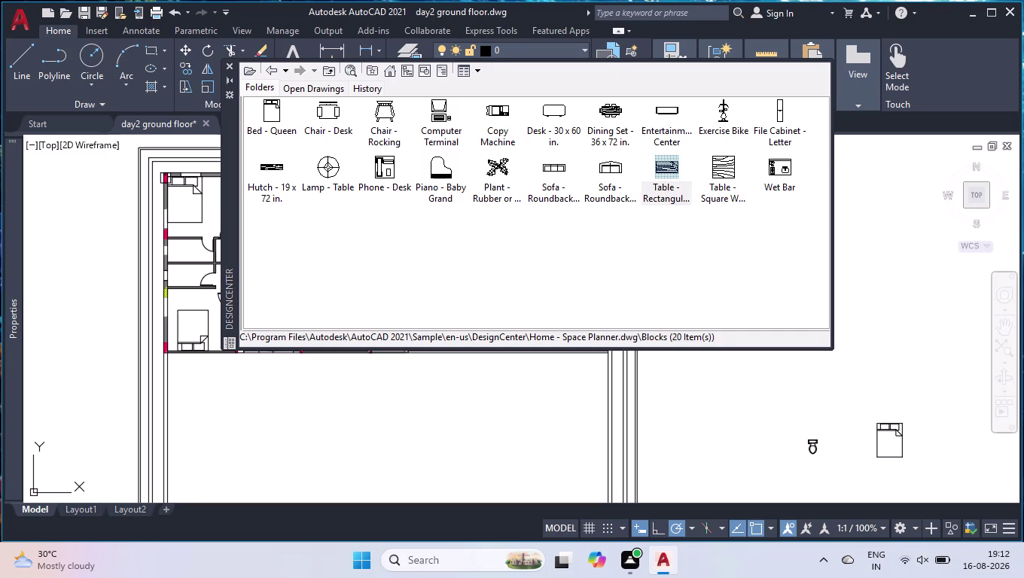
drag(667, 165, 728, 385)
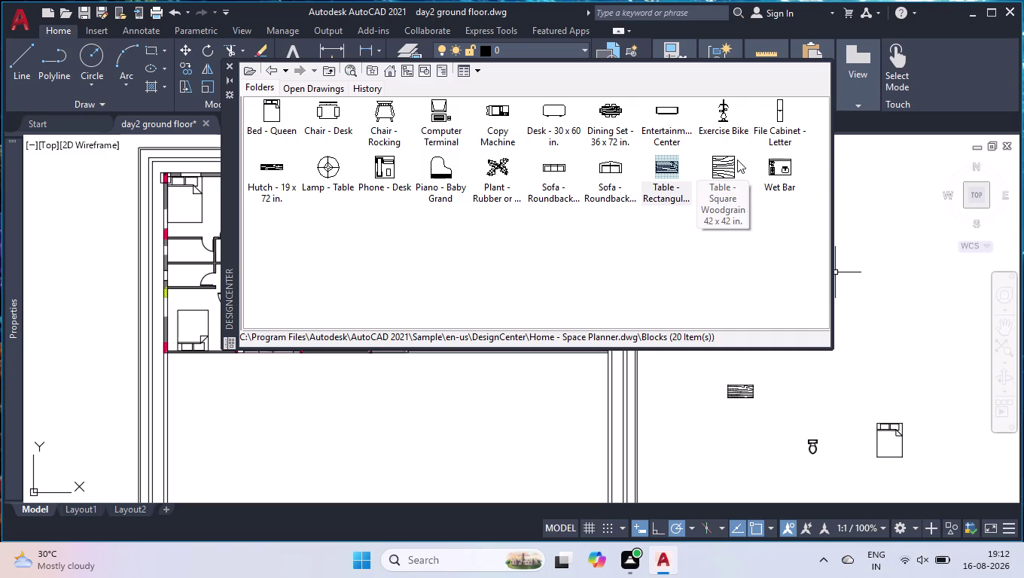
click(226, 68)
click(764, 316)
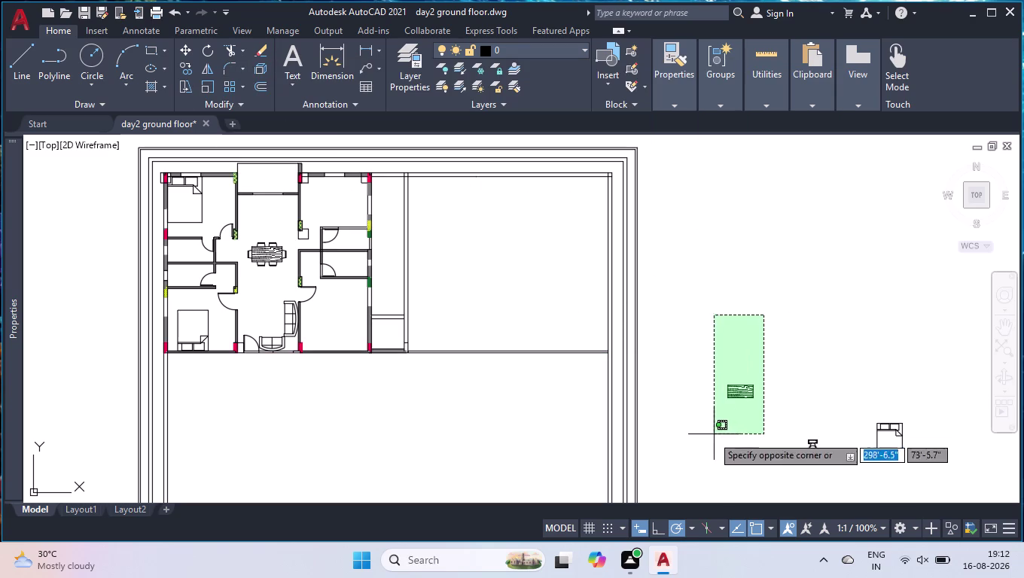
Rotate the woodgrain table 90° so it stands upright.
click(711, 437)
text(ro)
key(Return)
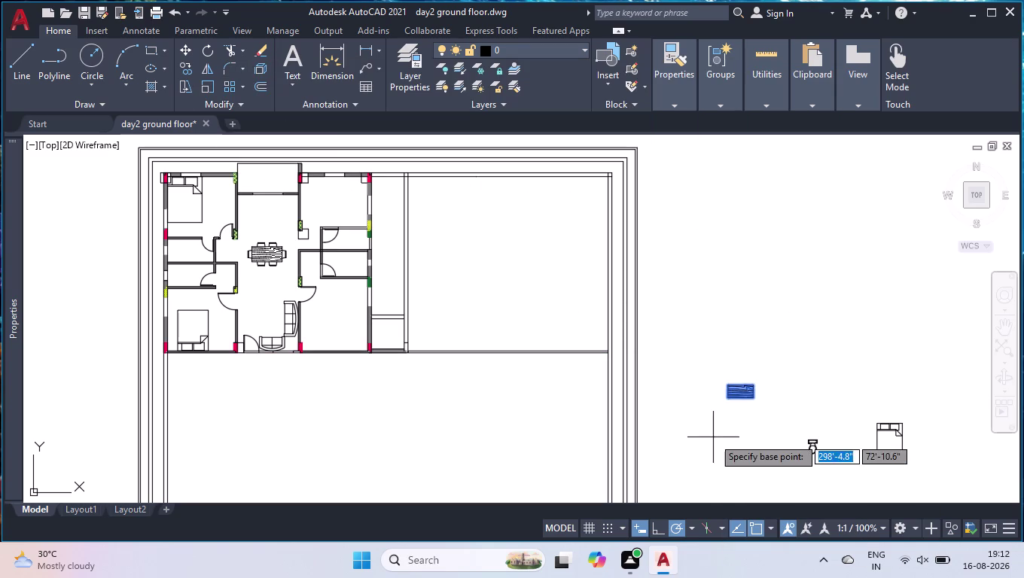
click(744, 394)
click(741, 444)
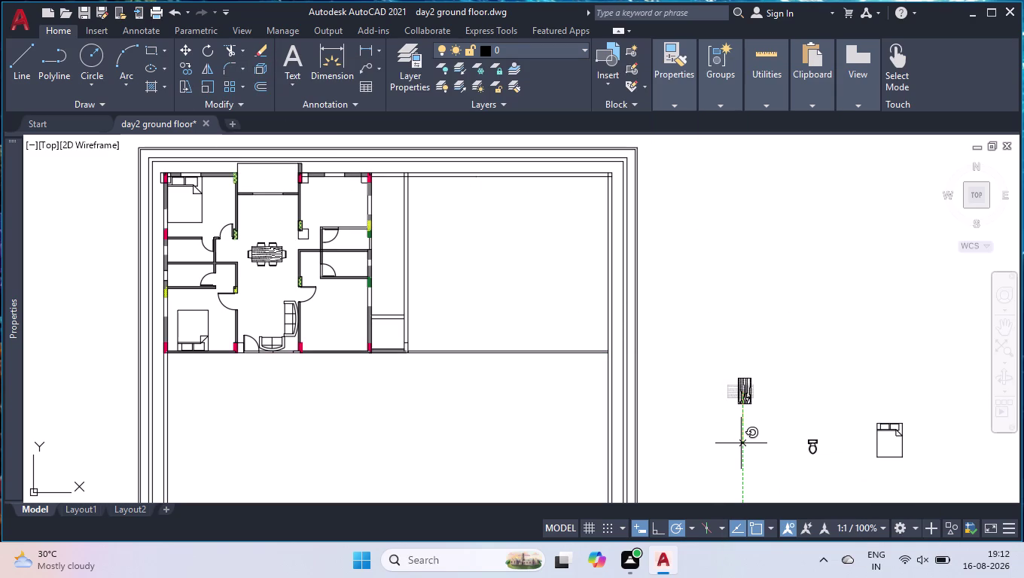
click(797, 372)
click(692, 438)
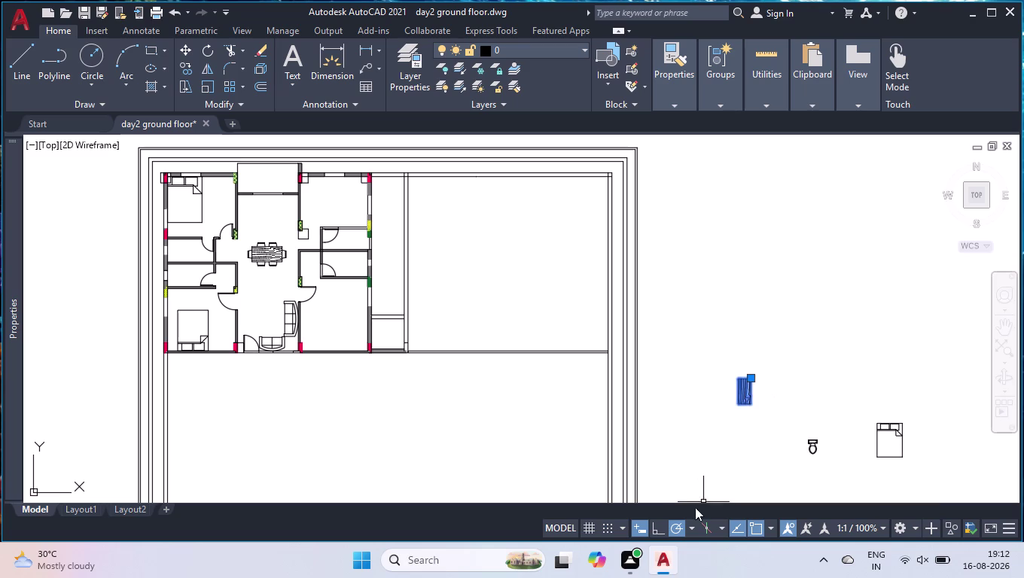
Grip-move the table next to the upright sofa in the living room.
click(751, 378)
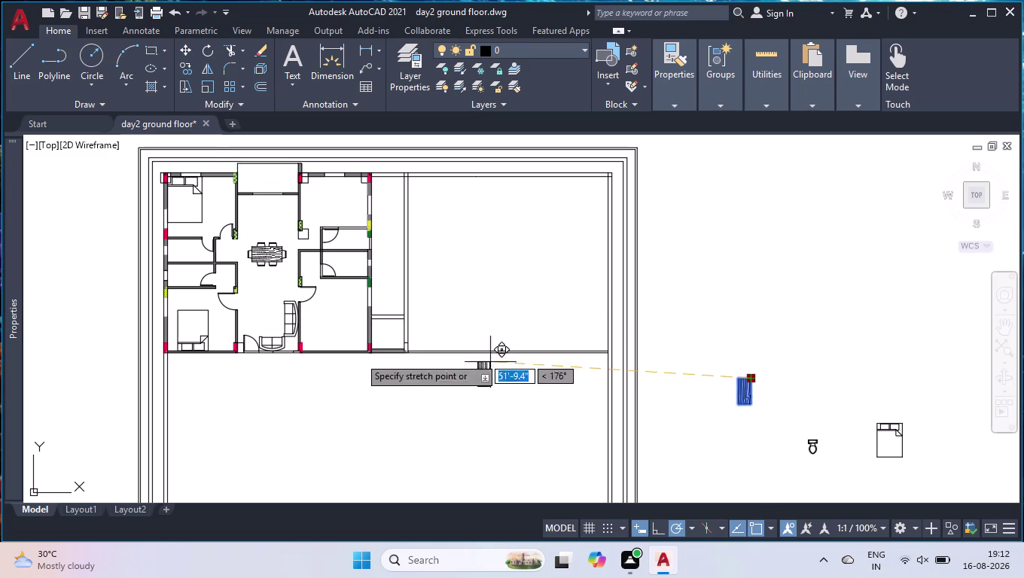
scroll(up, 3)
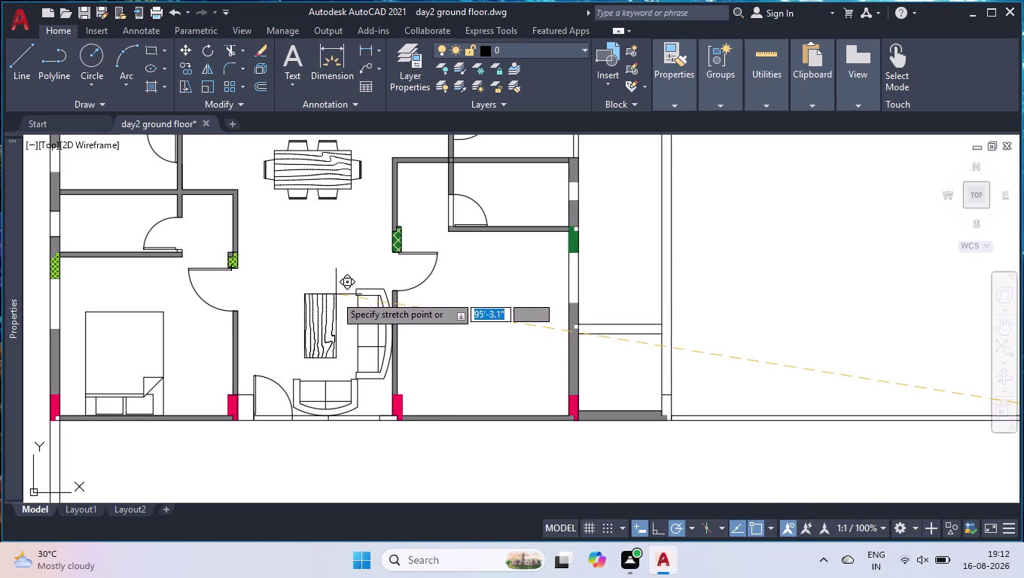
click(333, 299)
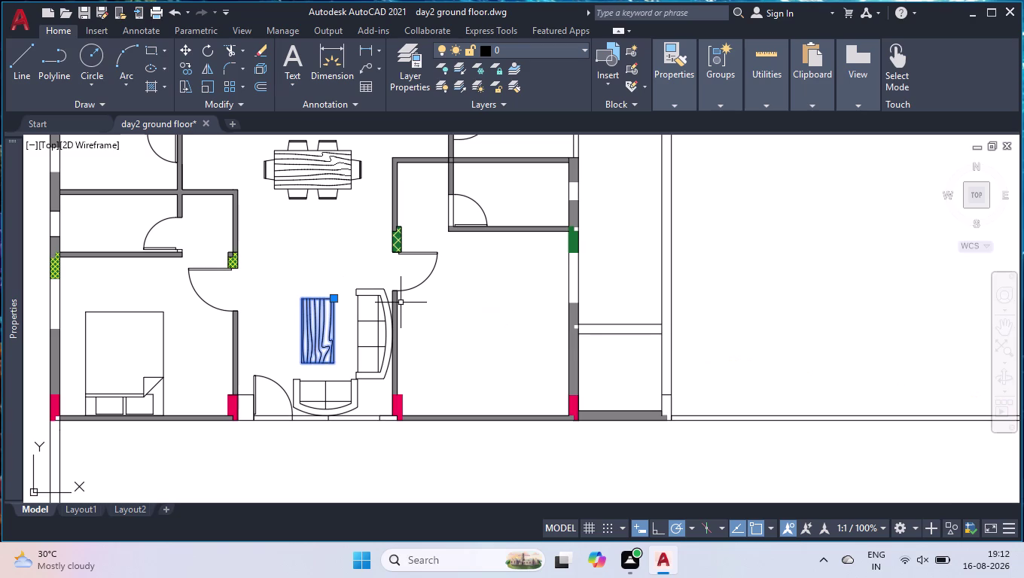
click(370, 271)
click(301, 328)
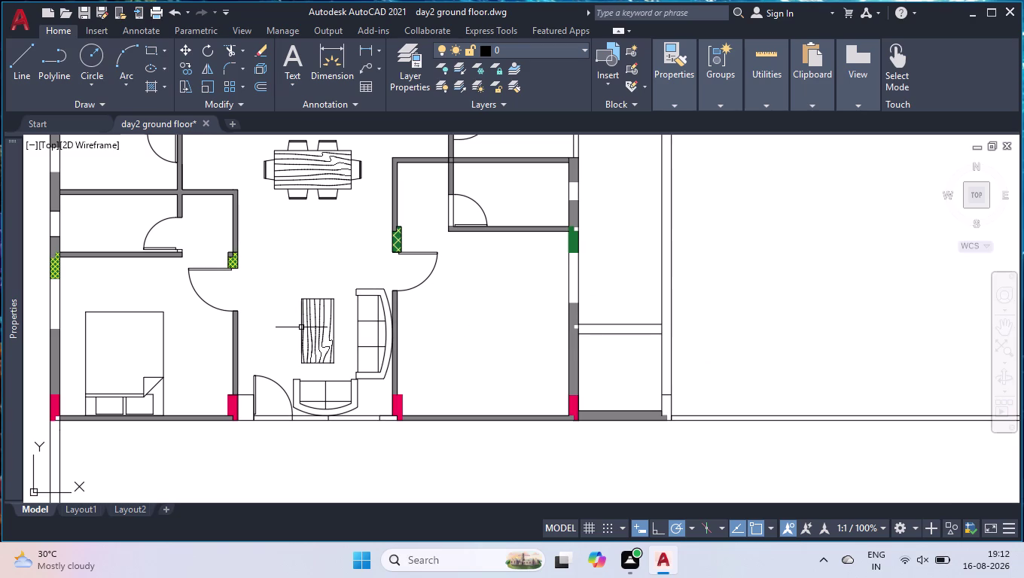
scroll(down, 3)
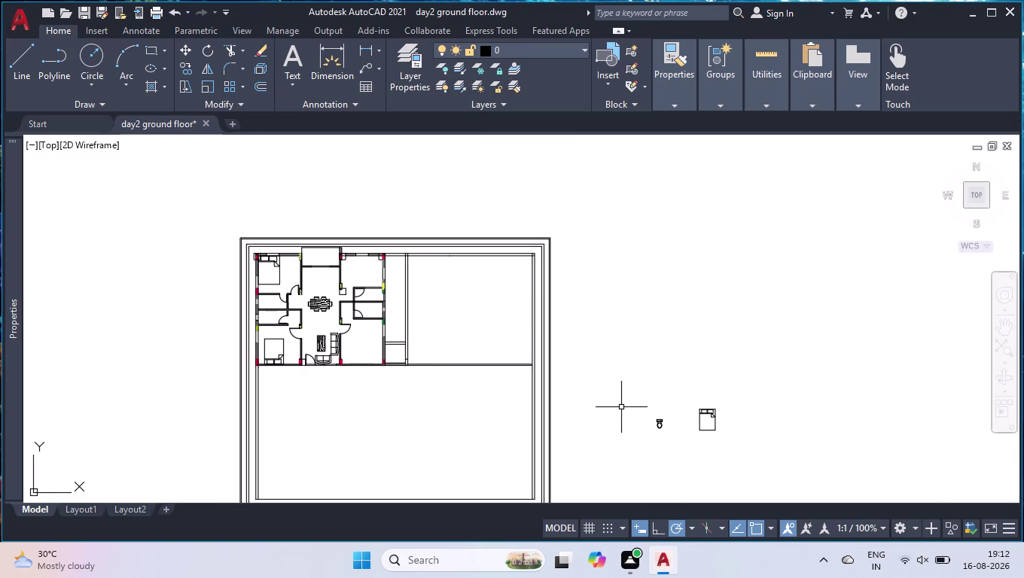
scroll(up, 3)
scroll(up, 3)
drag(677, 390, 673, 402)
Rotate the selected toilet 270° so its tank faces left.
click(607, 468)
text(r)
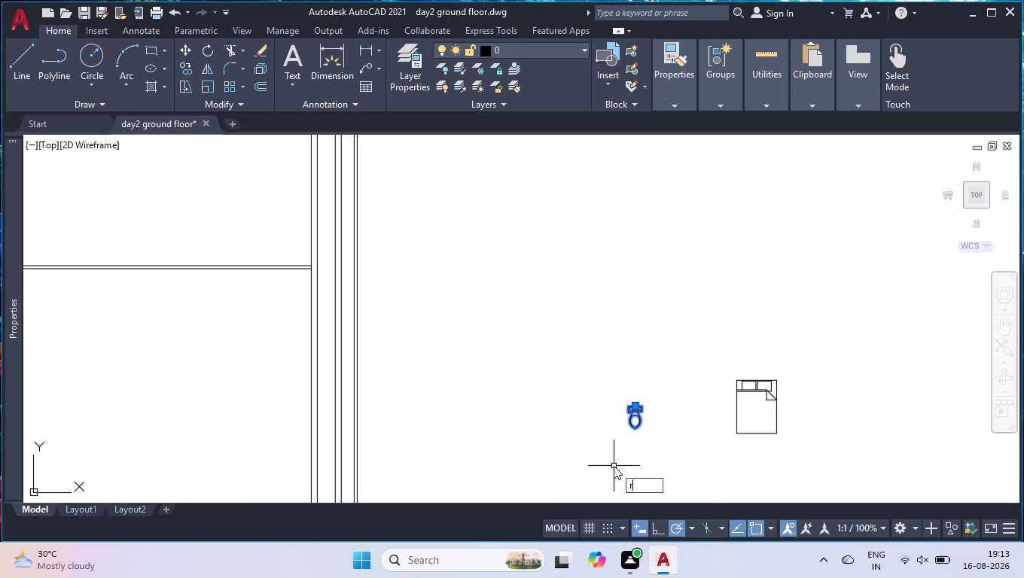
text(o)
key(Return)
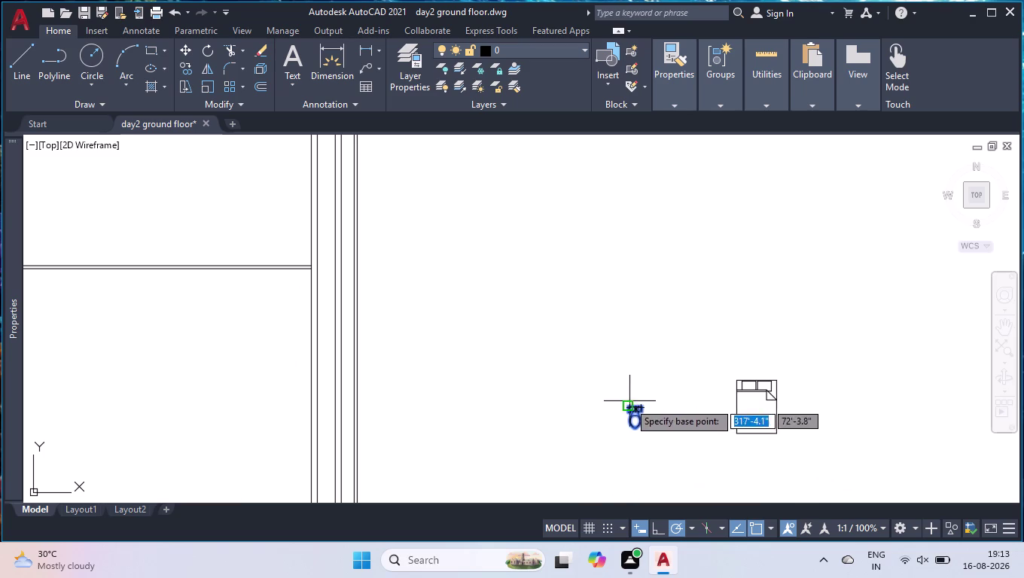
click(626, 407)
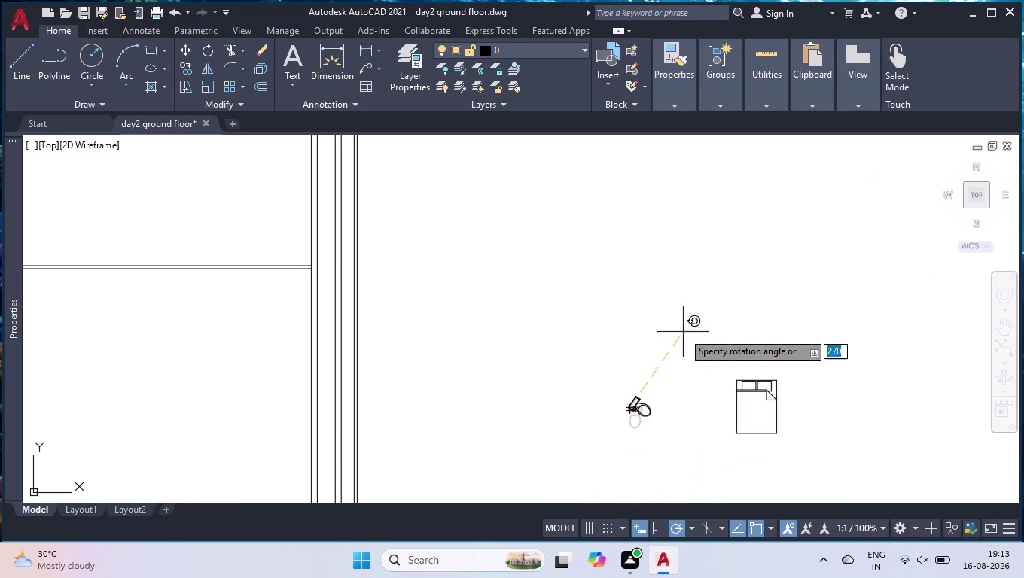
click(630, 247)
Select the rotated toilet and start copying it from the tank's back-edge midpoint.
click(663, 360)
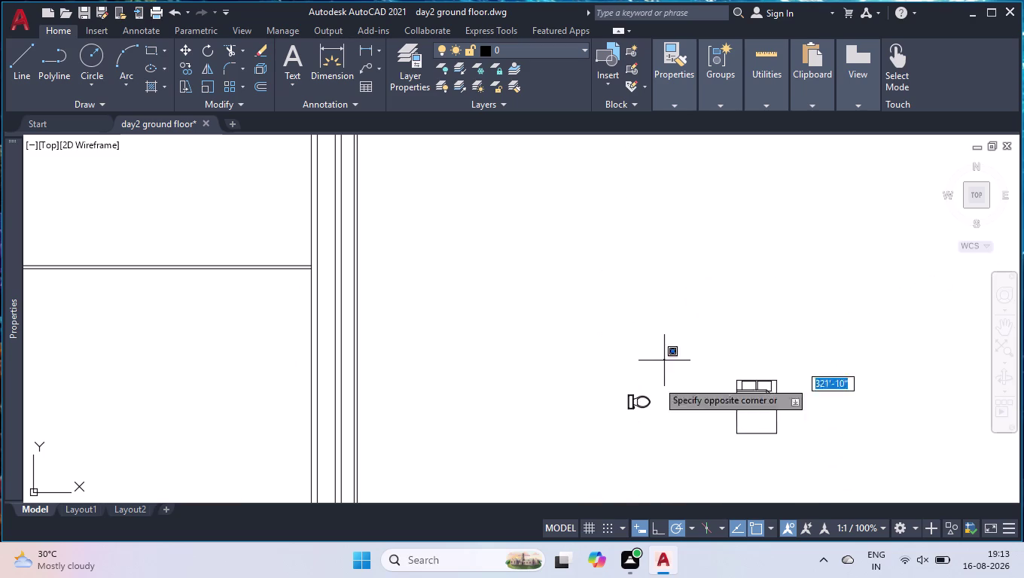
click(610, 442)
text(co)
key(Return)
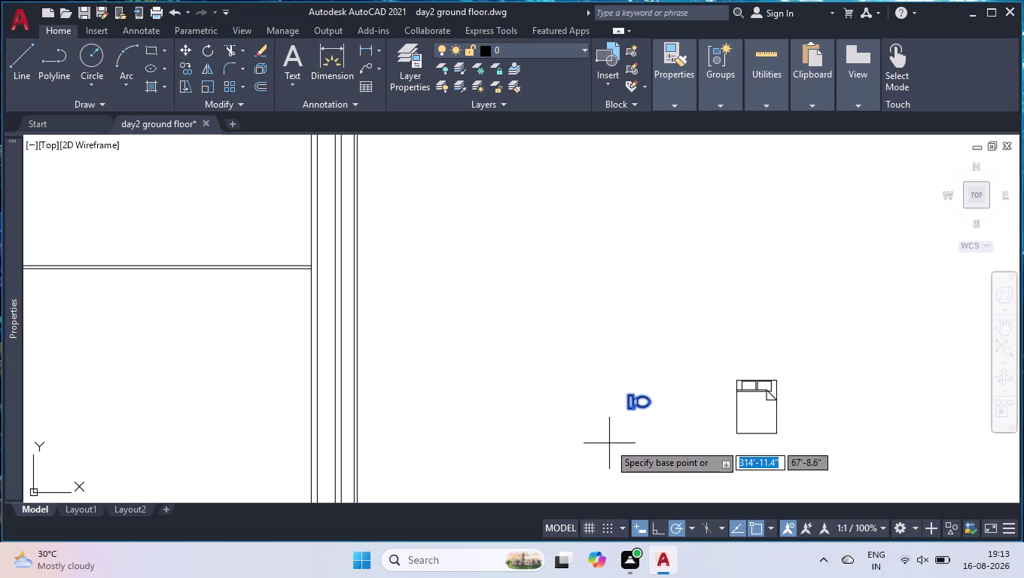
scroll(up, 3)
scroll(down, 3)
scroll(up, 3)
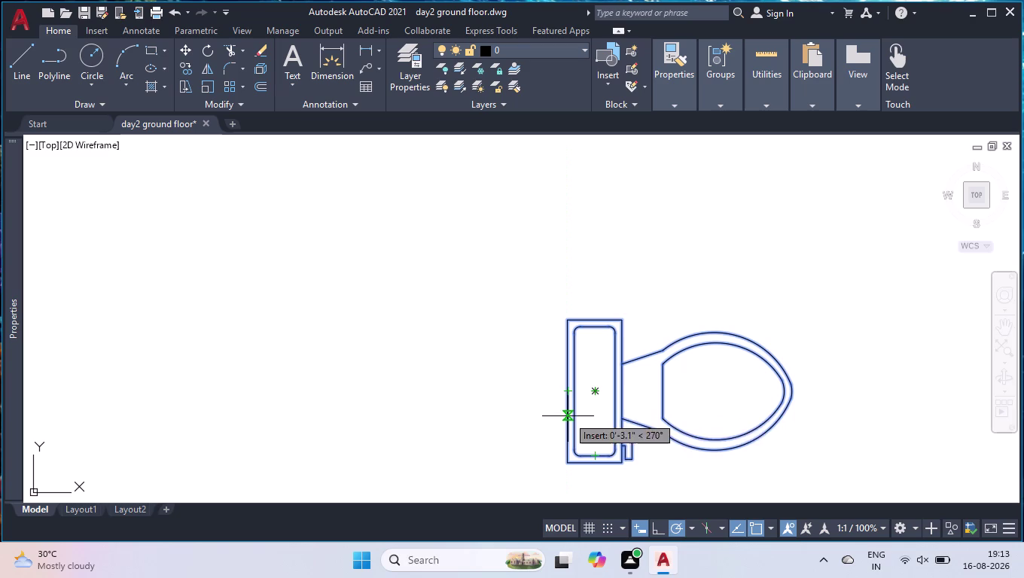
scroll(up, 3)
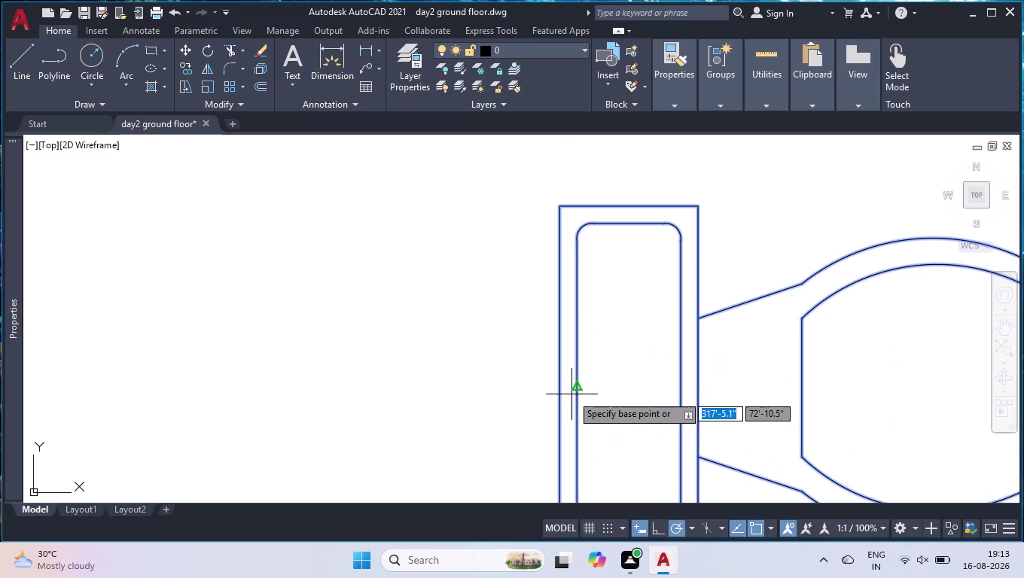
click(581, 390)
scroll(down, 3)
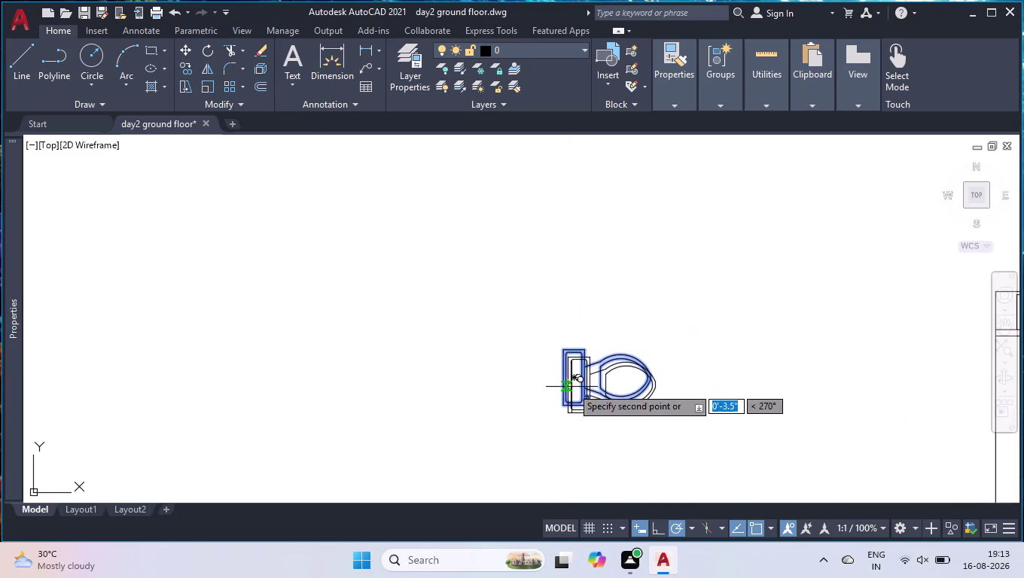
scroll(down, 3)
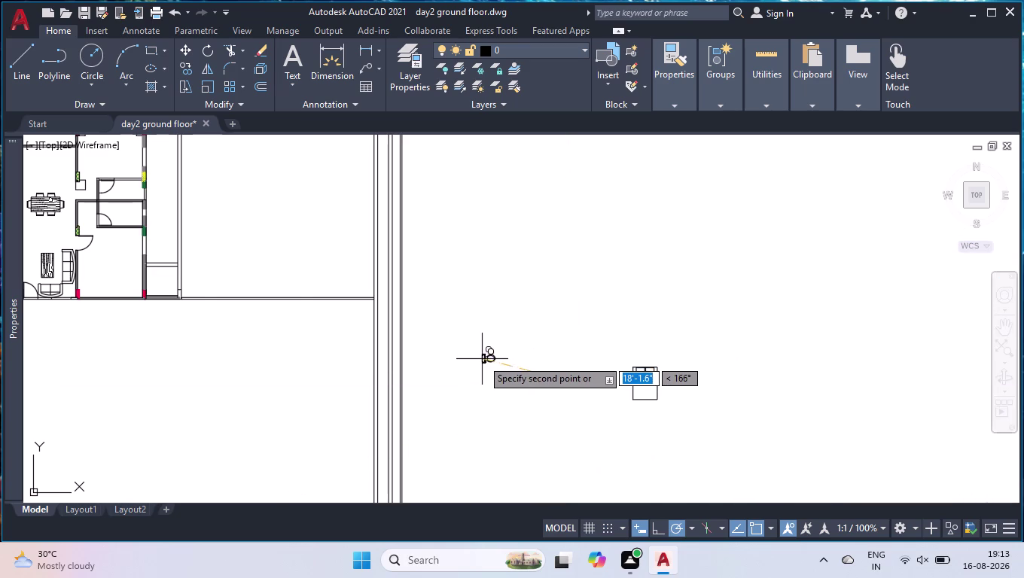
Place the toilet copy with m2p midway between the upper bathroom window's two edges.
scroll(down, 3)
scroll(up, 3)
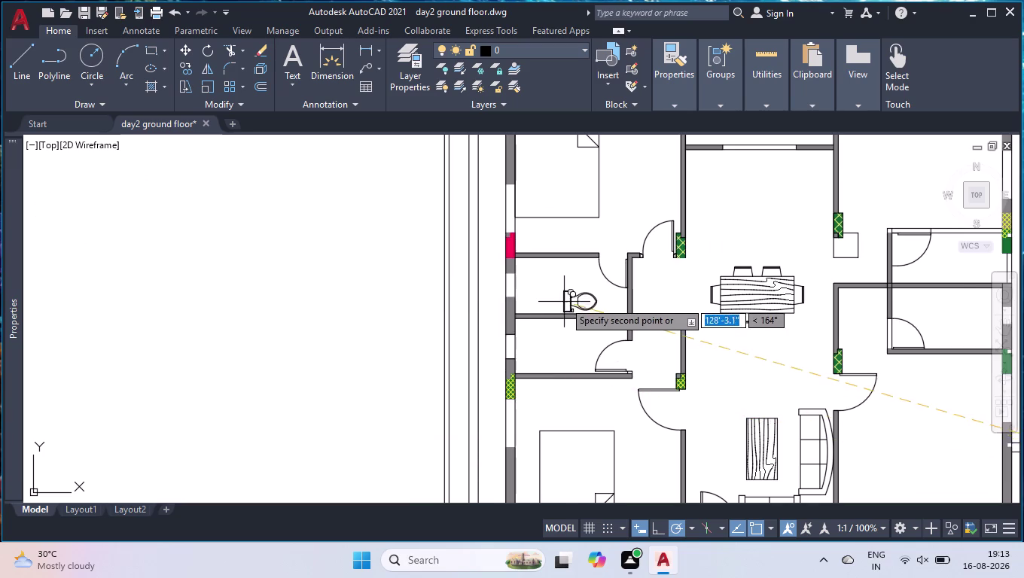
scroll(up, 3)
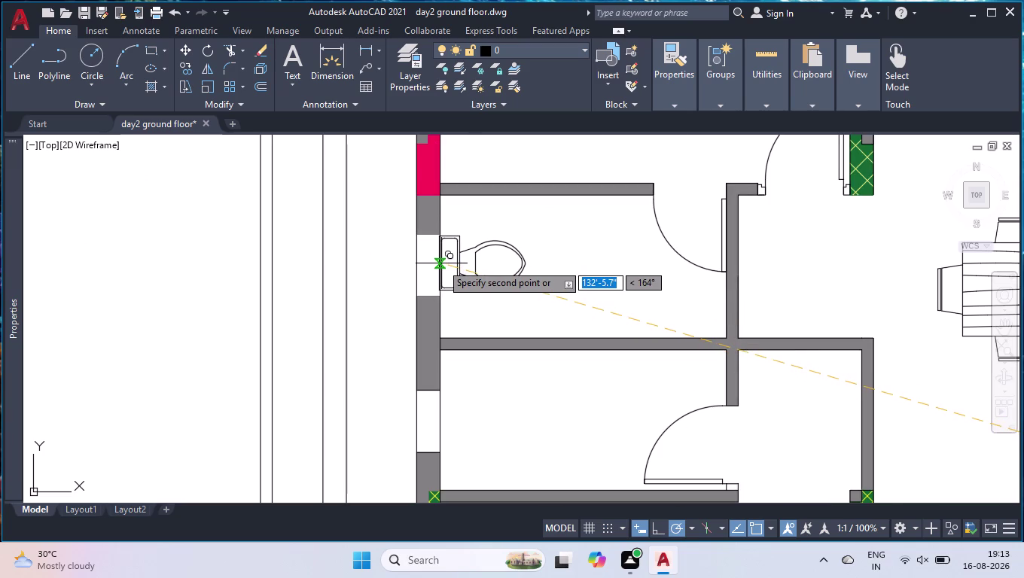
text(m2p)
key(Return)
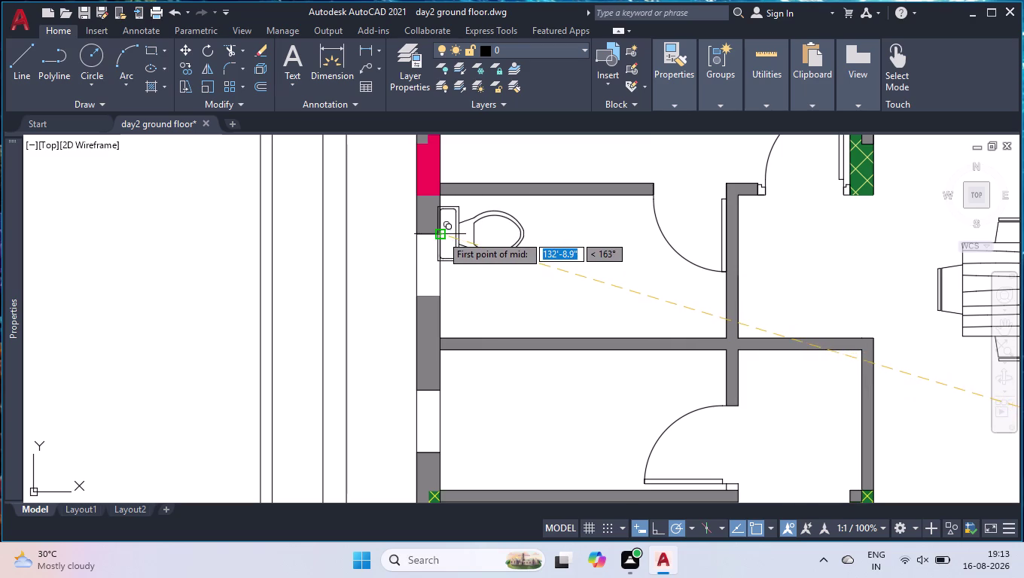
scroll(up, 3)
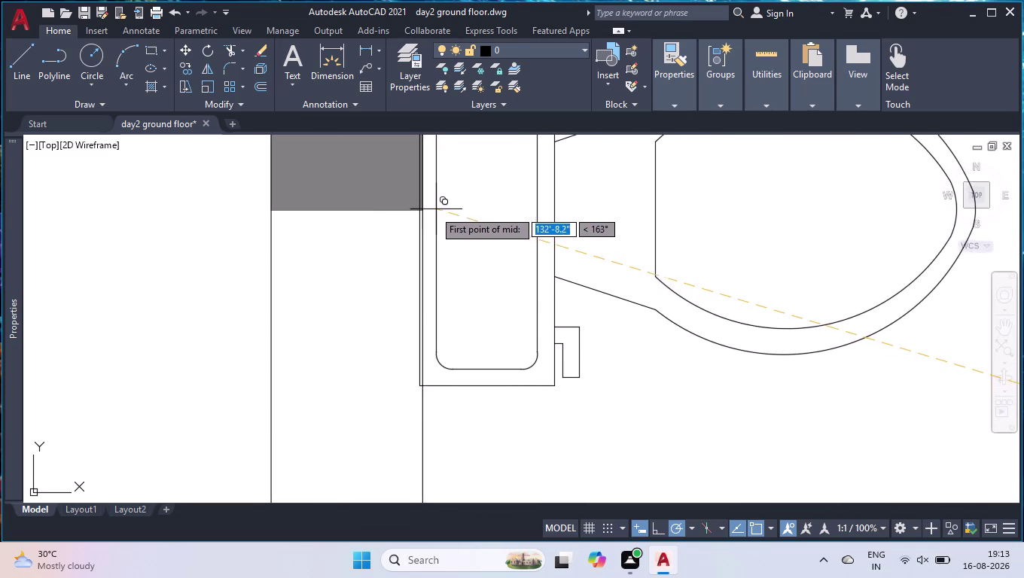
click(424, 212)
scroll(down, 3)
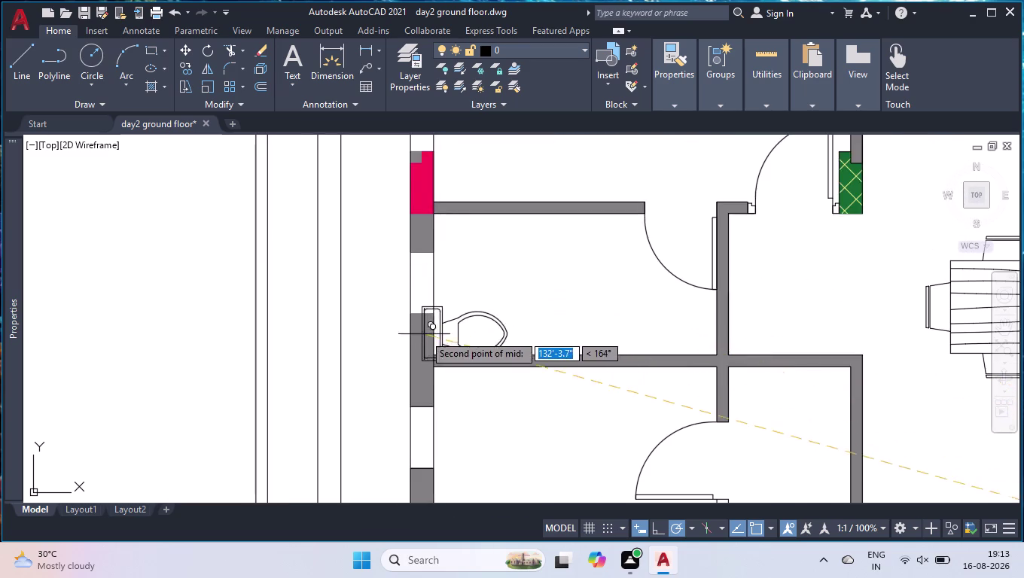
scroll(up, 3)
click(482, 204)
scroll(down, 3)
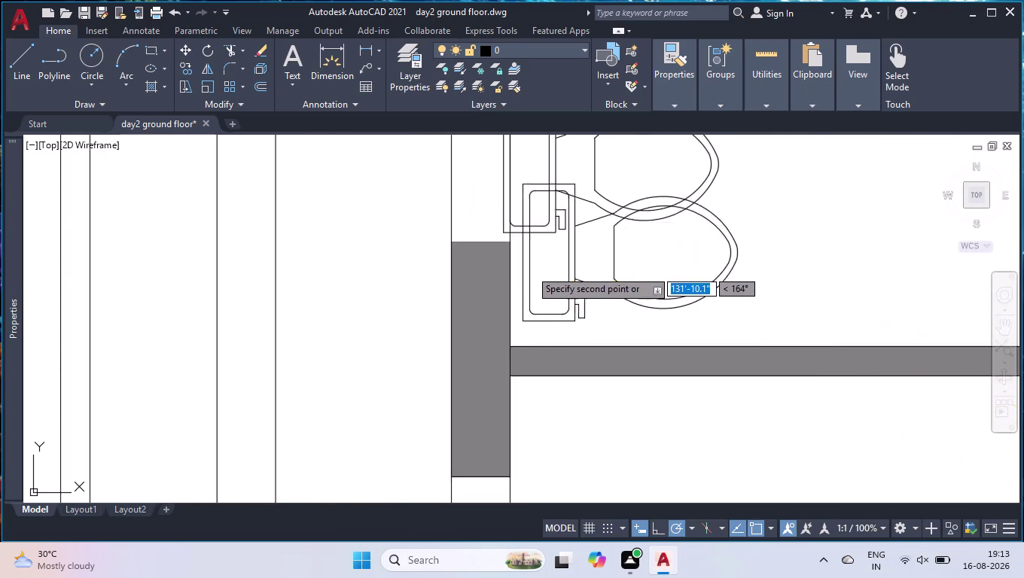
scroll(down, 3)
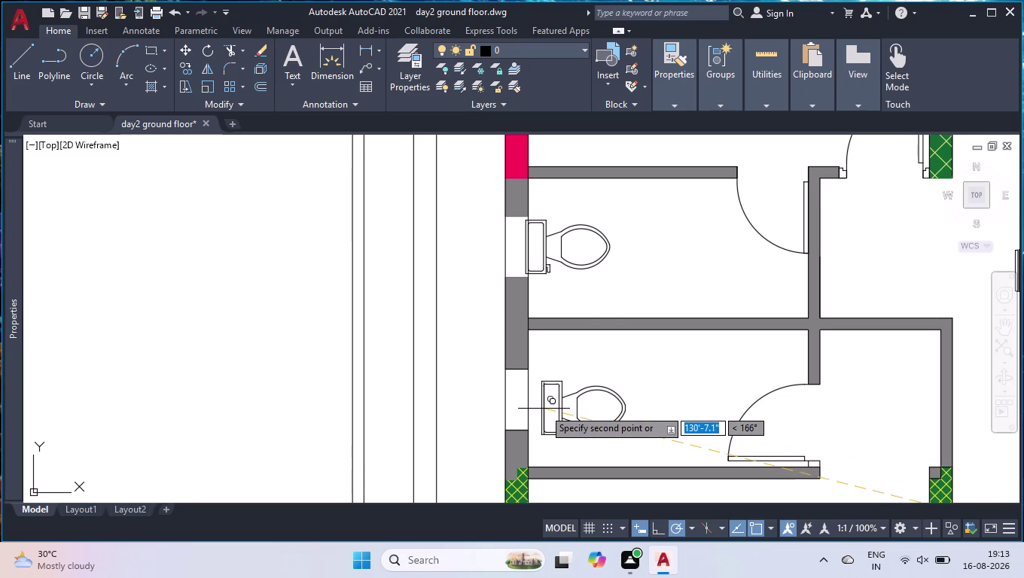
Start another m2p placement at the lower bathroom window's first edge.
text(m2p)
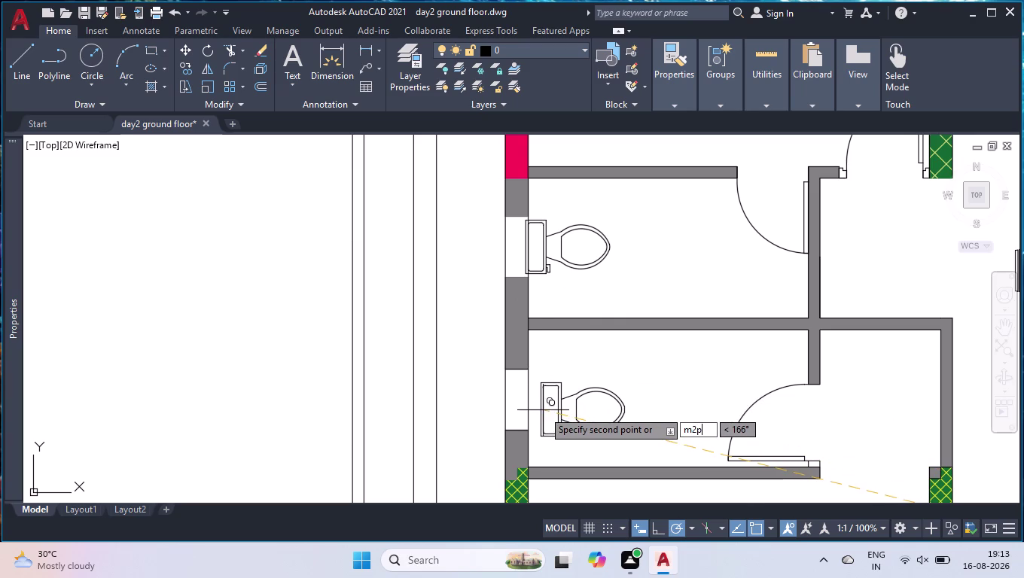
key(Return)
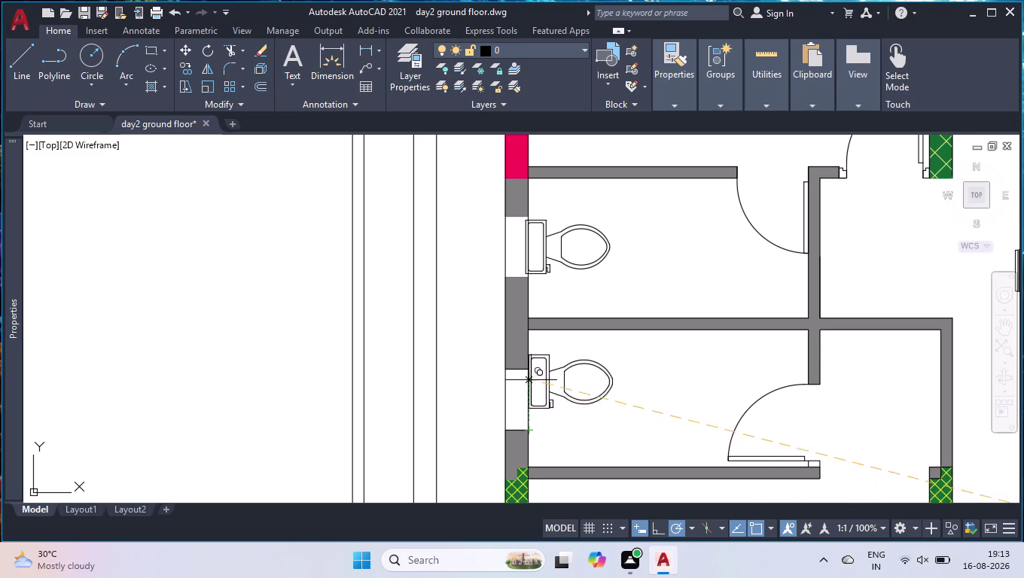
click(531, 372)
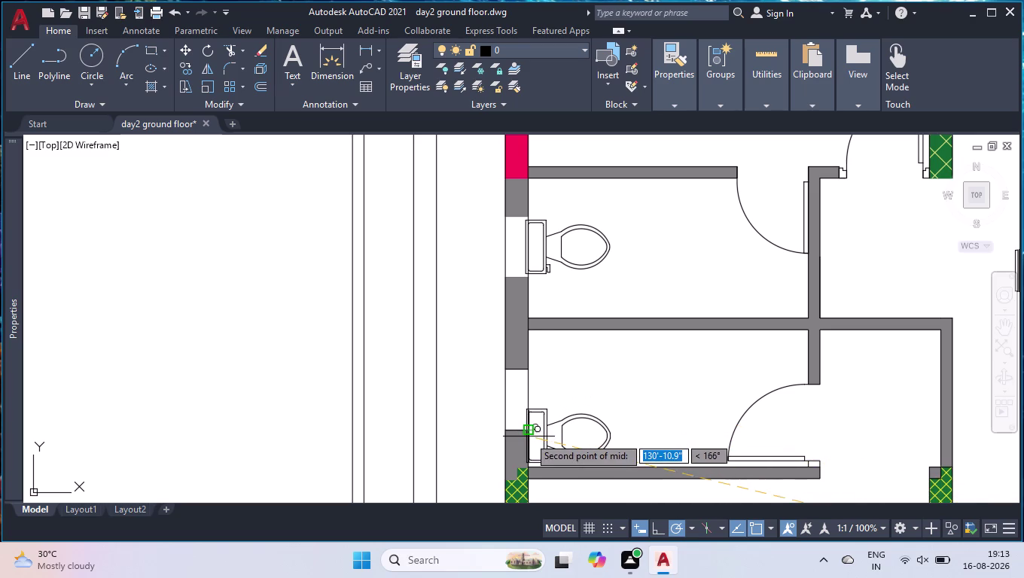
Place the lower bathroom toilet copy and adjust a line's end point.
scroll(up, 3)
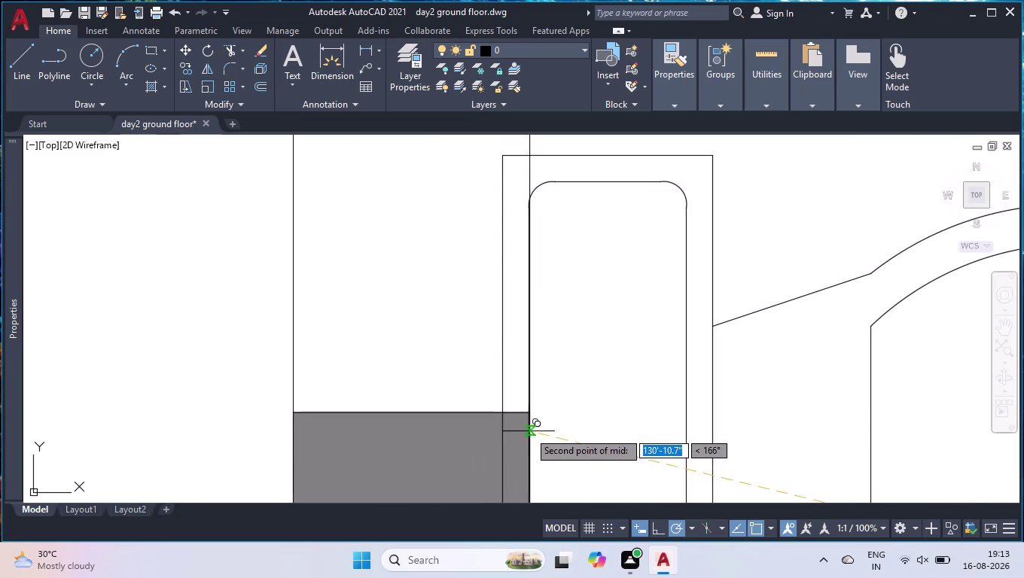
click(535, 411)
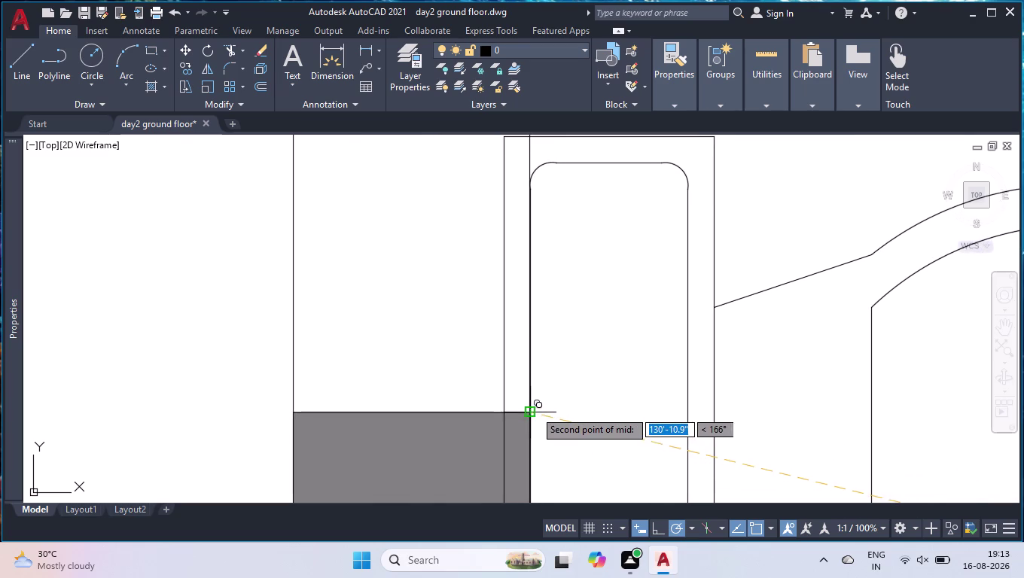
key(space)
scroll(down, 3)
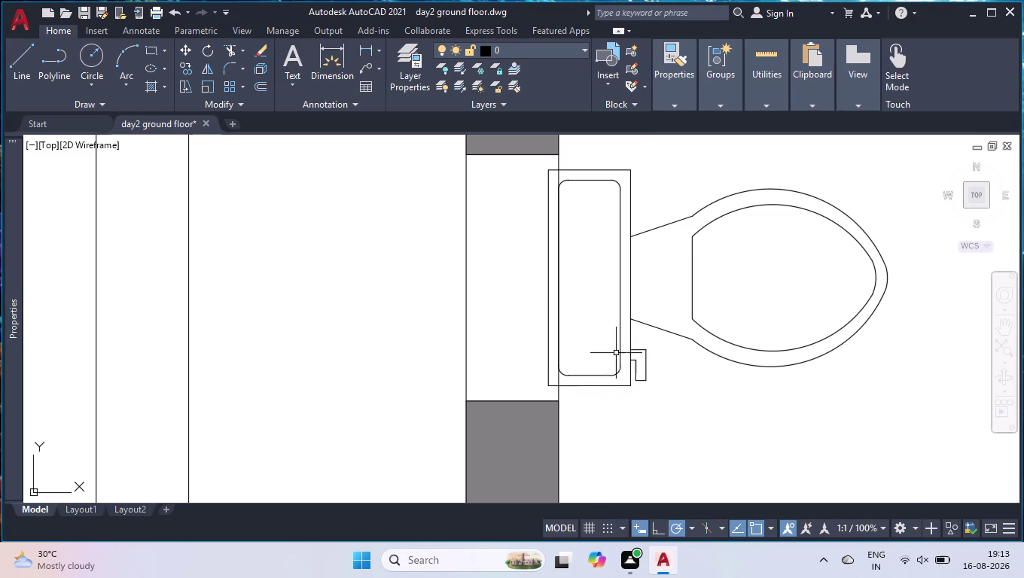
click(622, 330)
scroll(up, 3)
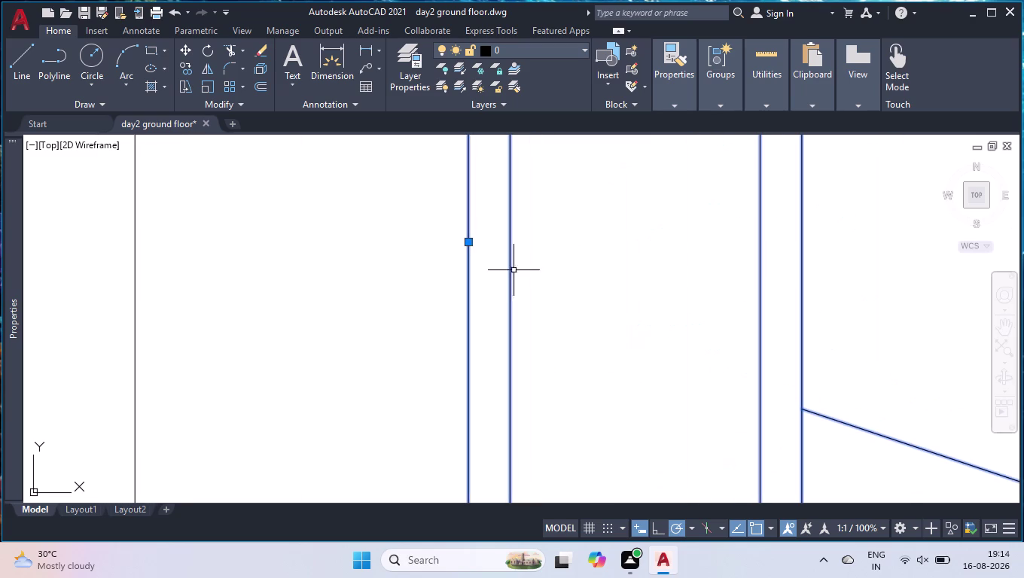
click(469, 239)
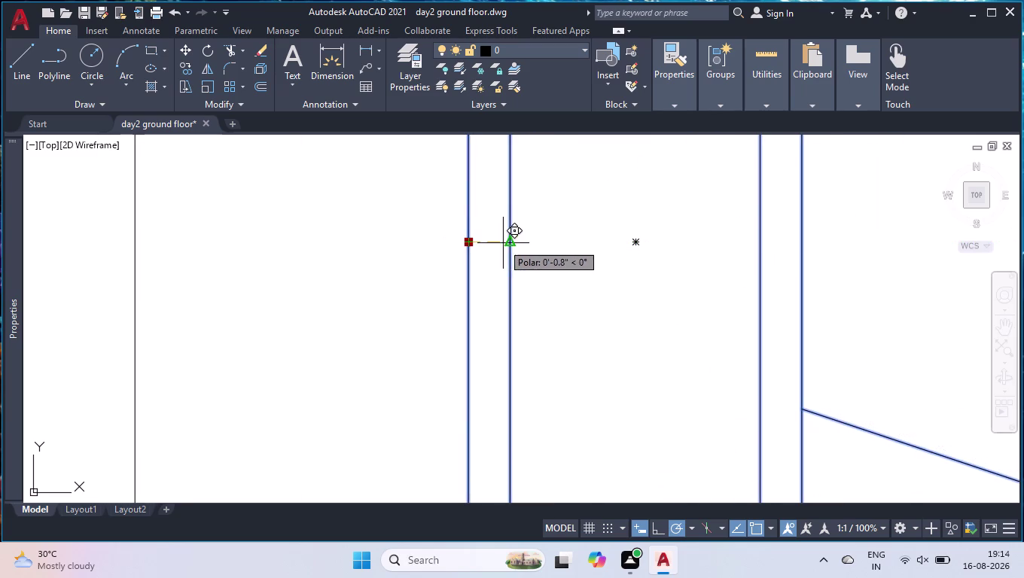
click(509, 244)
scroll(down, 3)
scroll(down, 3)
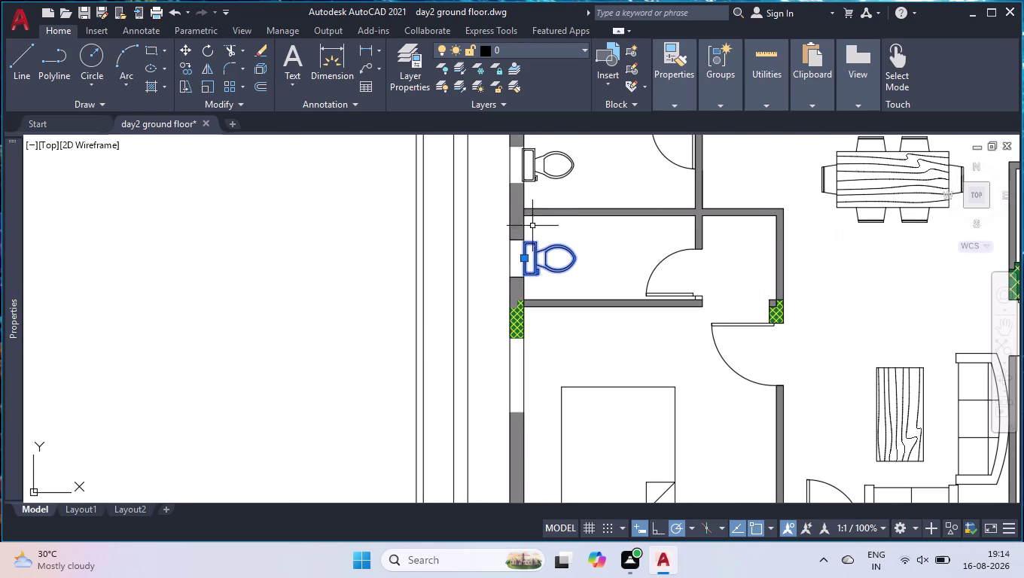
scroll(up, 3)
scroll(up, 3)
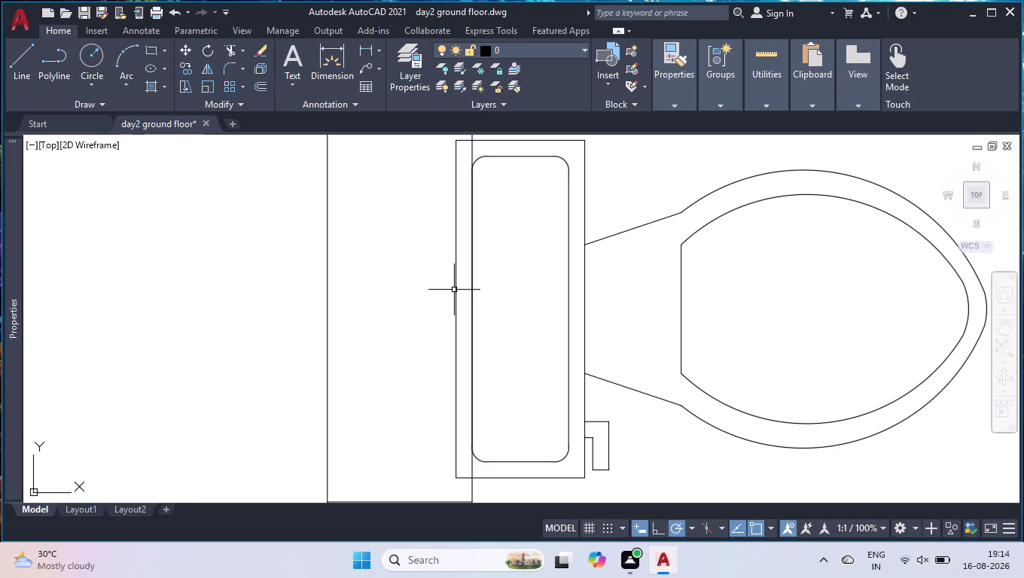
Move the lower toilet 1" left so its tank touches the wall, then clear the selection.
click(459, 287)
click(448, 295)
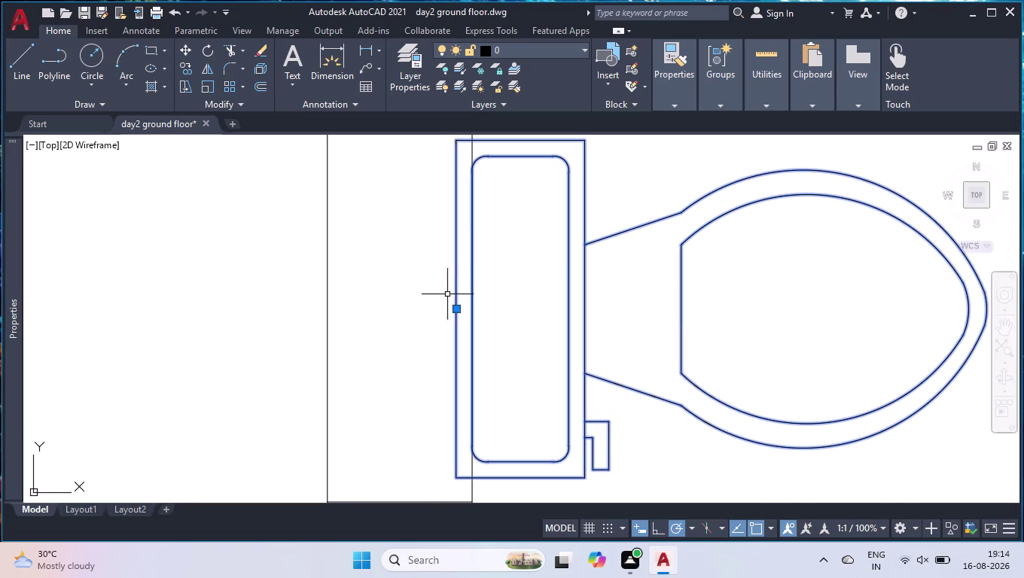
click(456, 312)
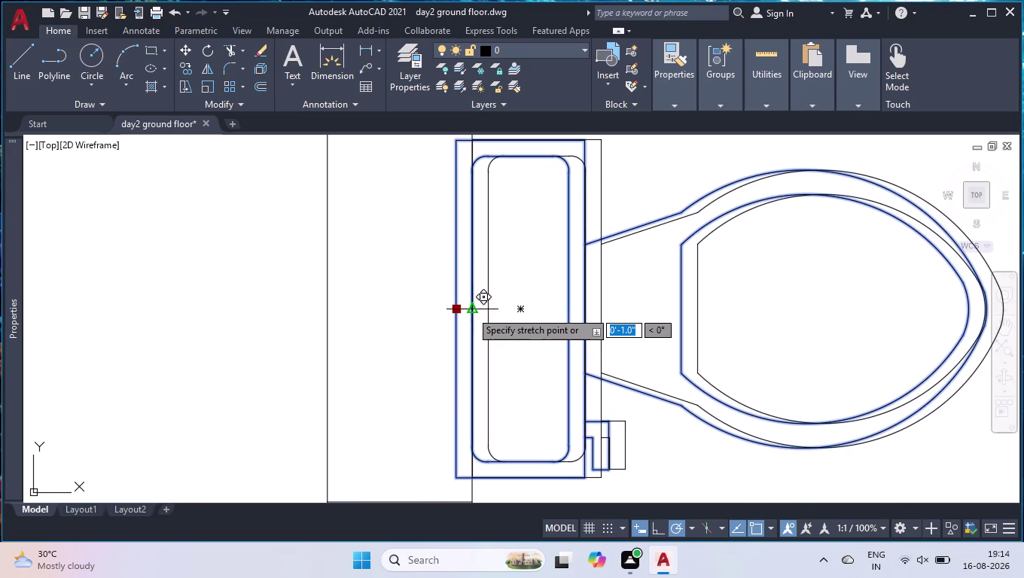
click(472, 311)
scroll(down, 3)
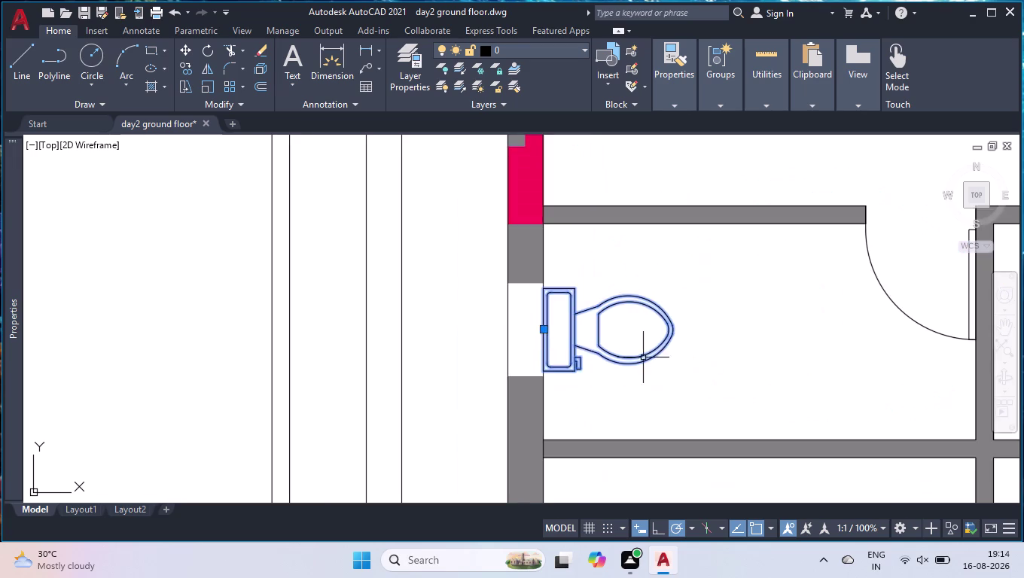
scroll(down, 3)
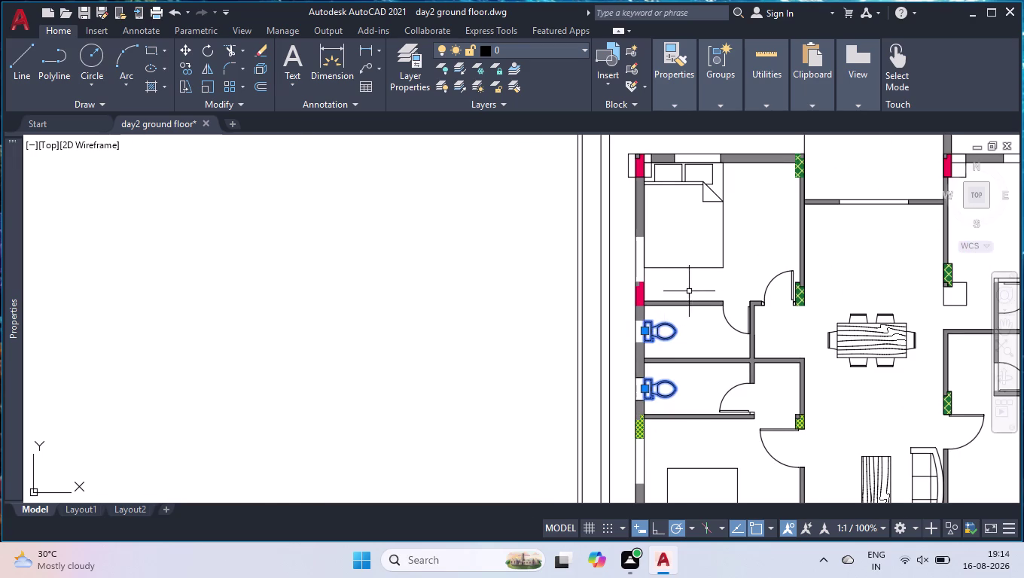
click(698, 286)
click(641, 436)
scroll(down, 3)
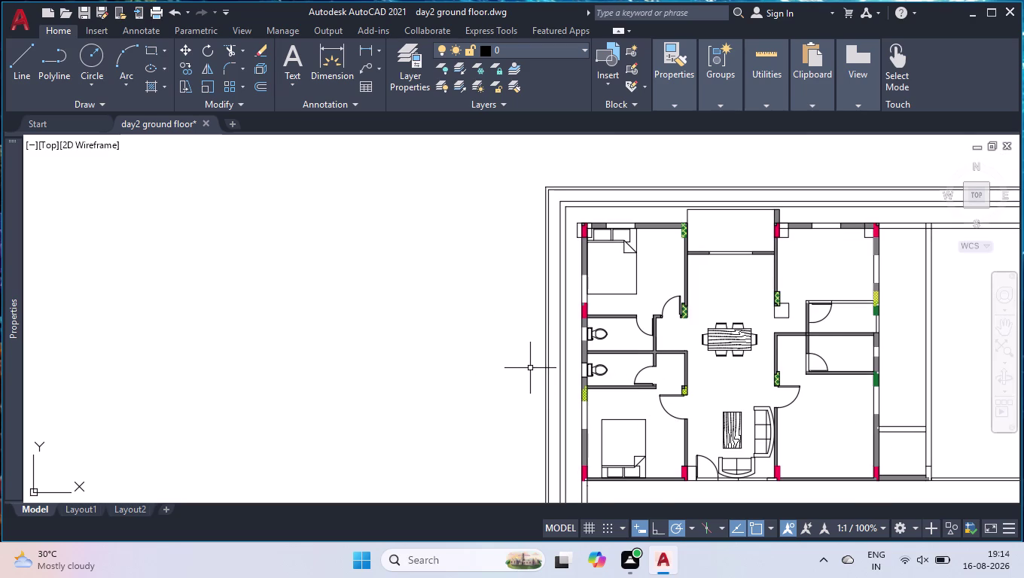
key(ctrl+2)
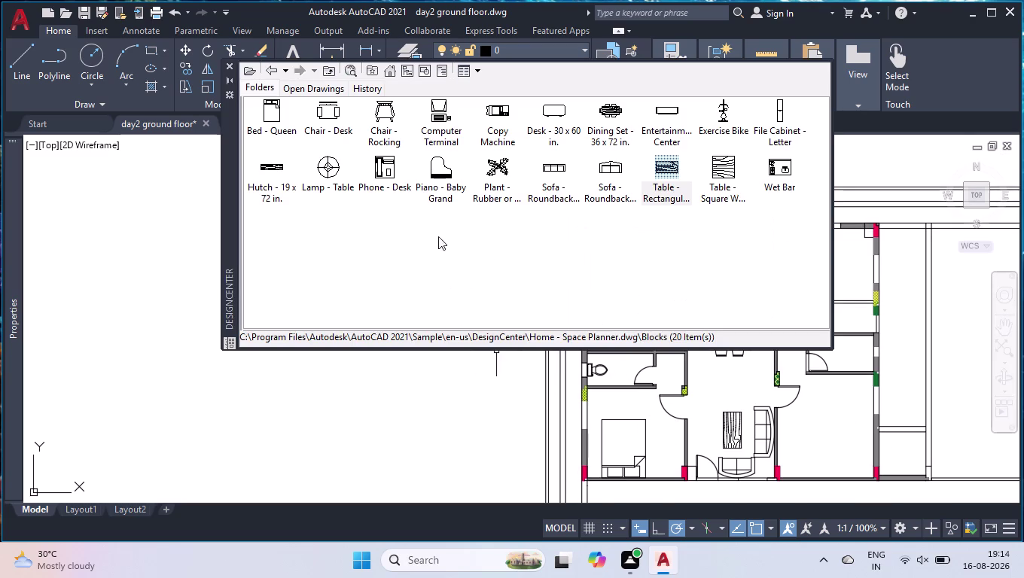
Load House Designer.dwg in DesignCenter and drag 'Sink - Oval top' left of the plan.
click(256, 73)
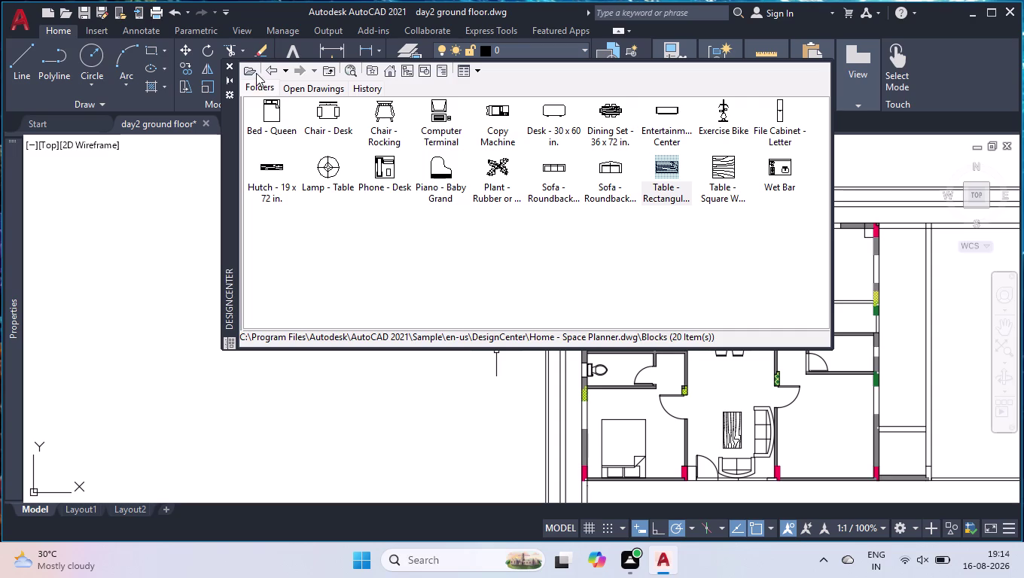
click(448, 266)
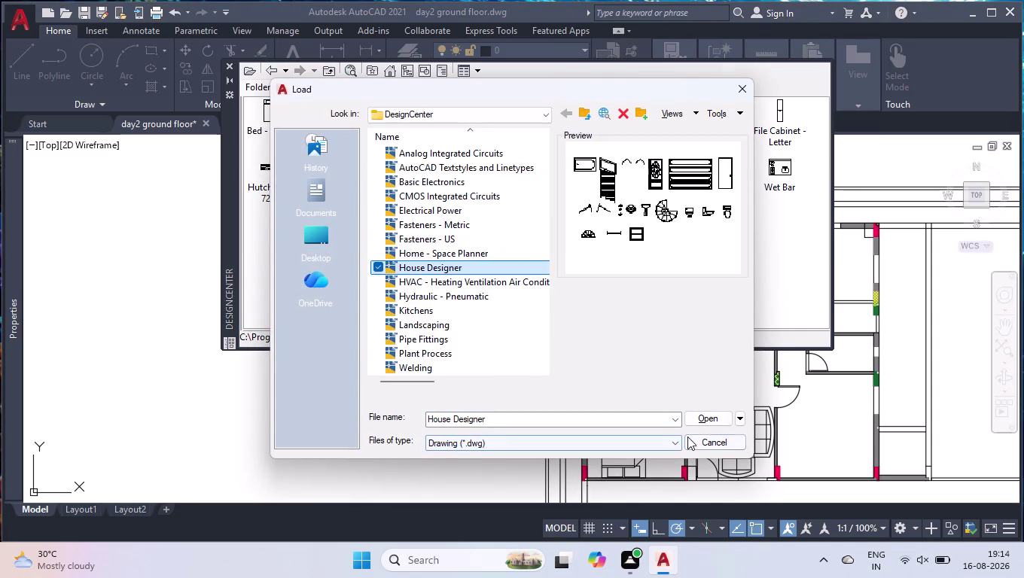
click(704, 425)
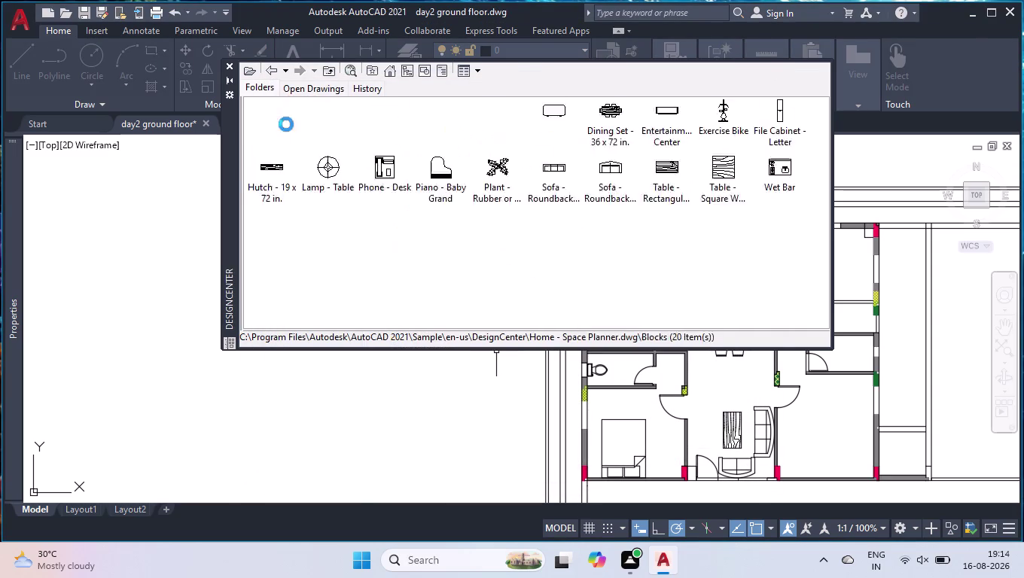
double_click(284, 119)
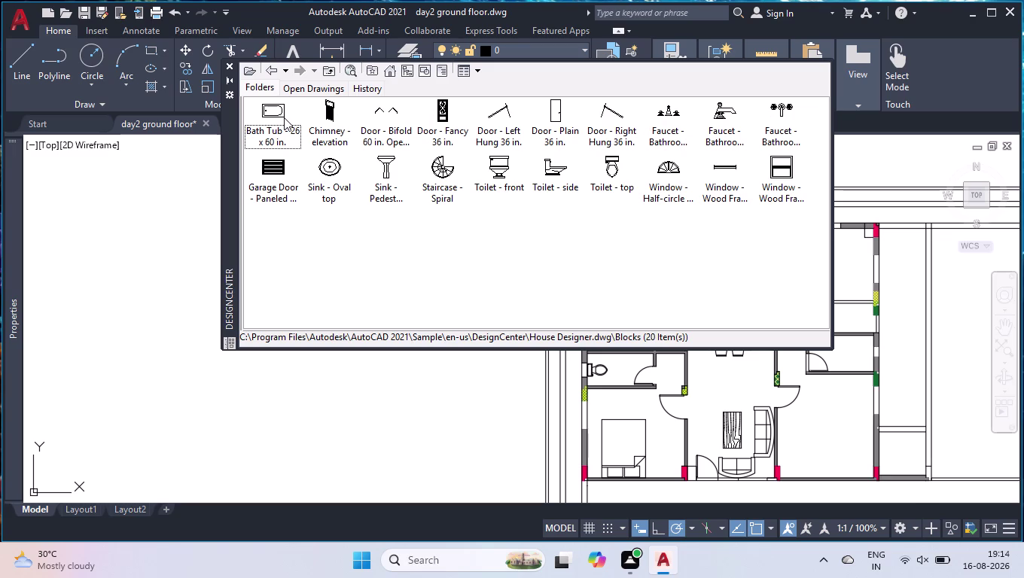
drag(325, 170, 269, 239)
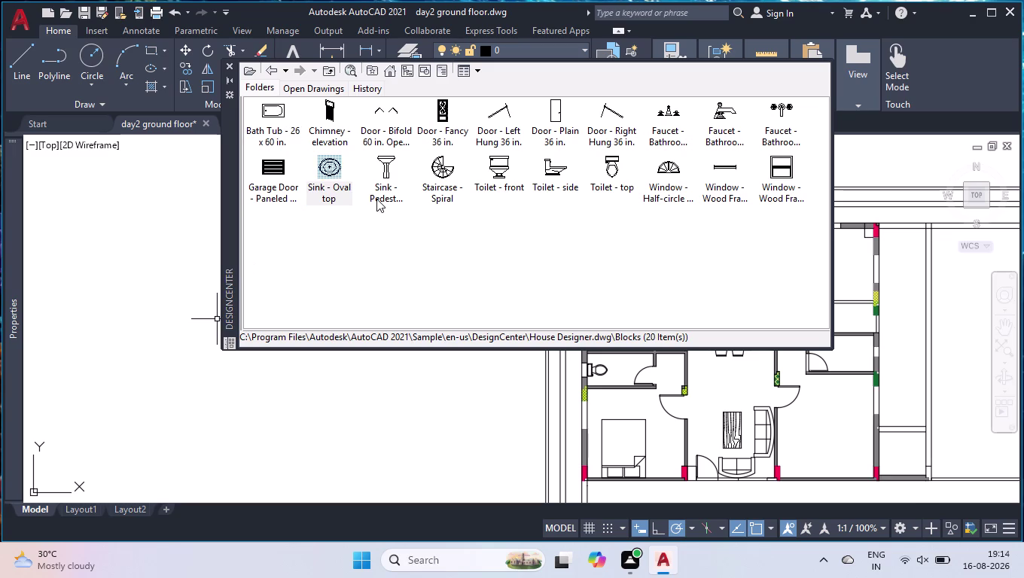
drag(335, 165, 189, 363)
click(231, 64)
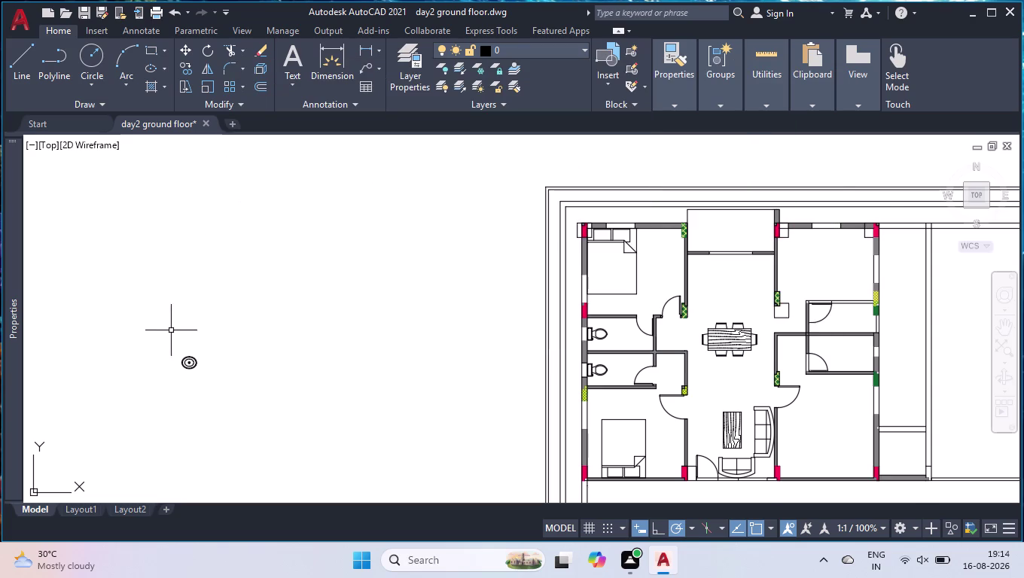
Select the inserted oval sink and start copying it from its centre.
scroll(up, 3)
drag(288, 329, 281, 351)
click(187, 440)
text(co)
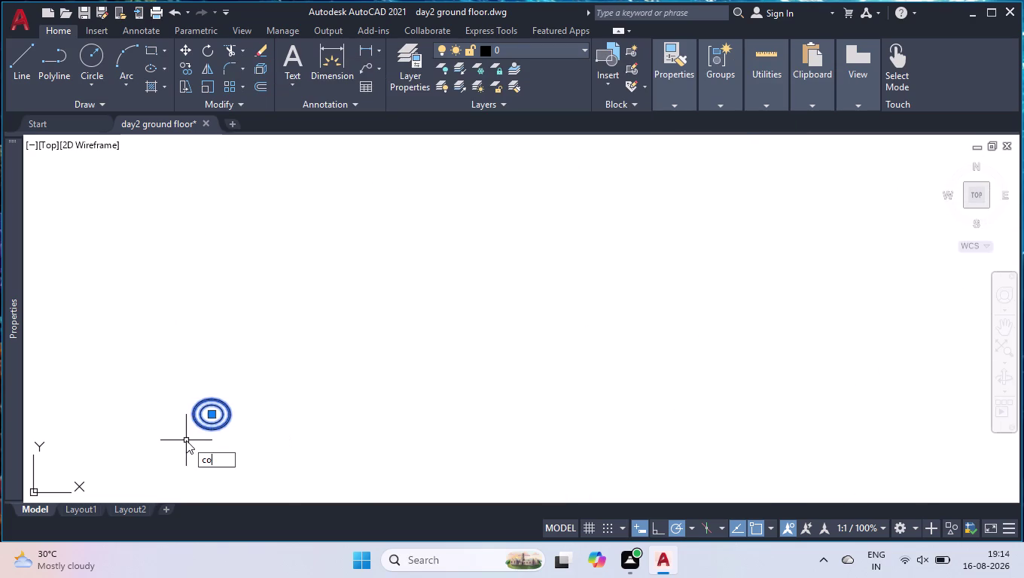
key(Return)
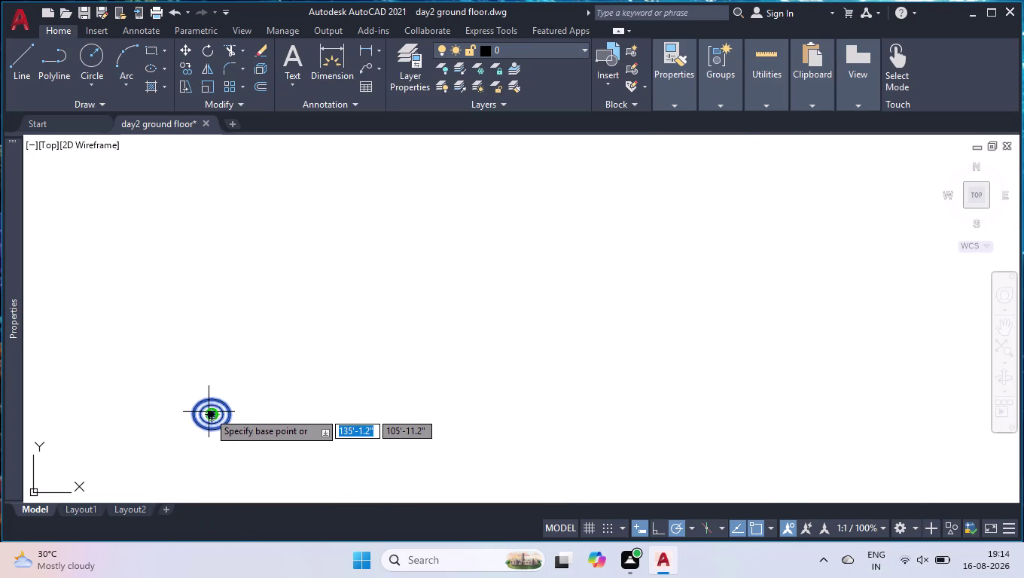
scroll(up, 3)
scroll(up, 3)
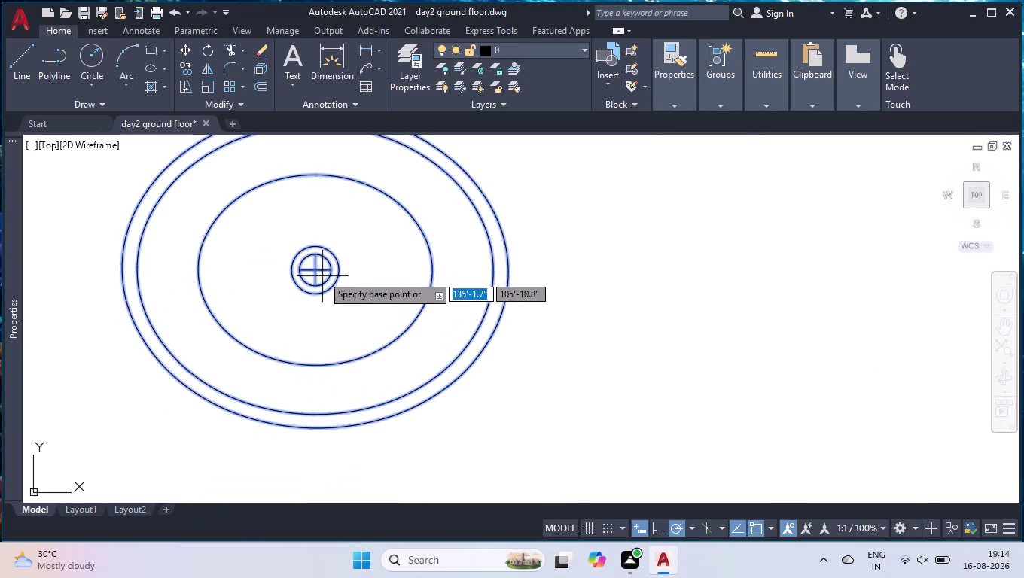
scroll(up, 3)
click(300, 271)
Drop the sink copy inside the bathroom, across from the toilet.
scroll(down, 3)
scroll(down, 3)
scroll(down, 3)
scroll(down, 3)
scroll(down, 3)
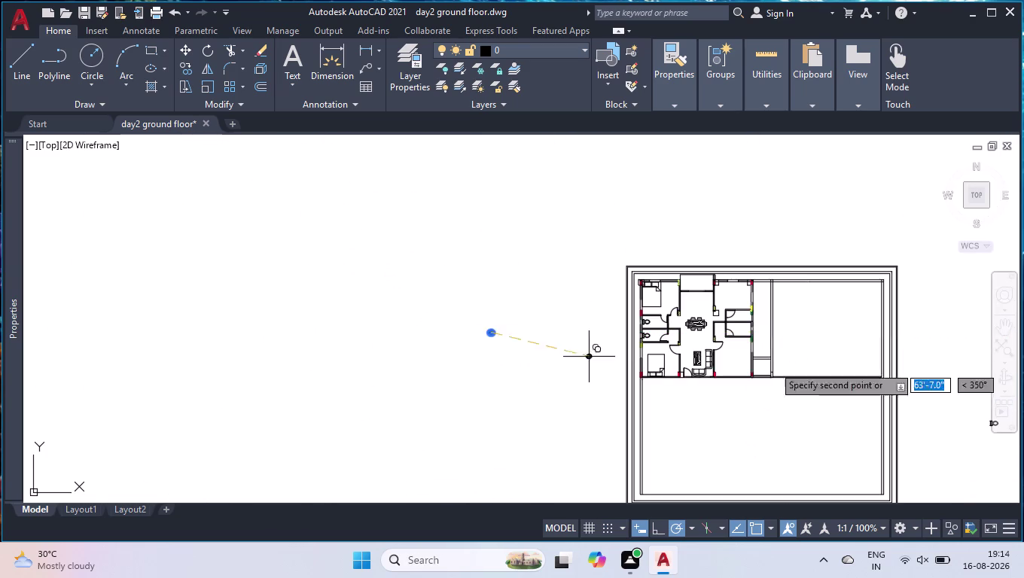
scroll(up, 3)
scroll(up, 3)
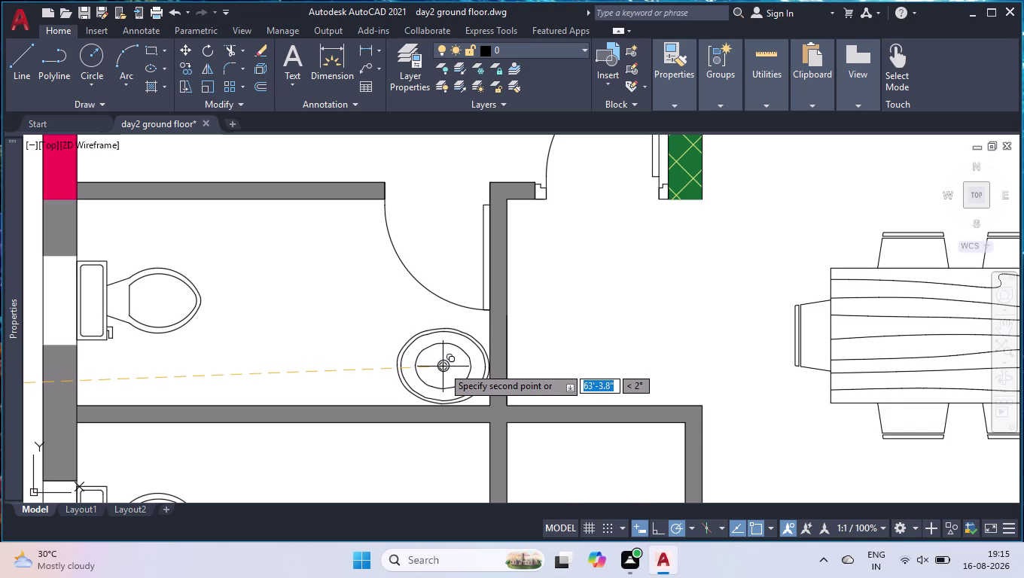
click(442, 367)
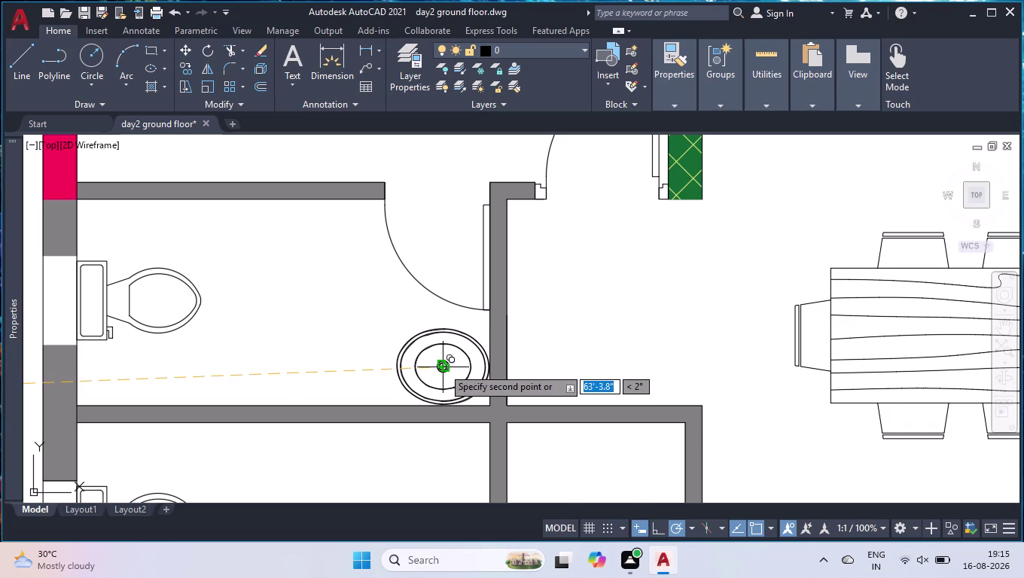